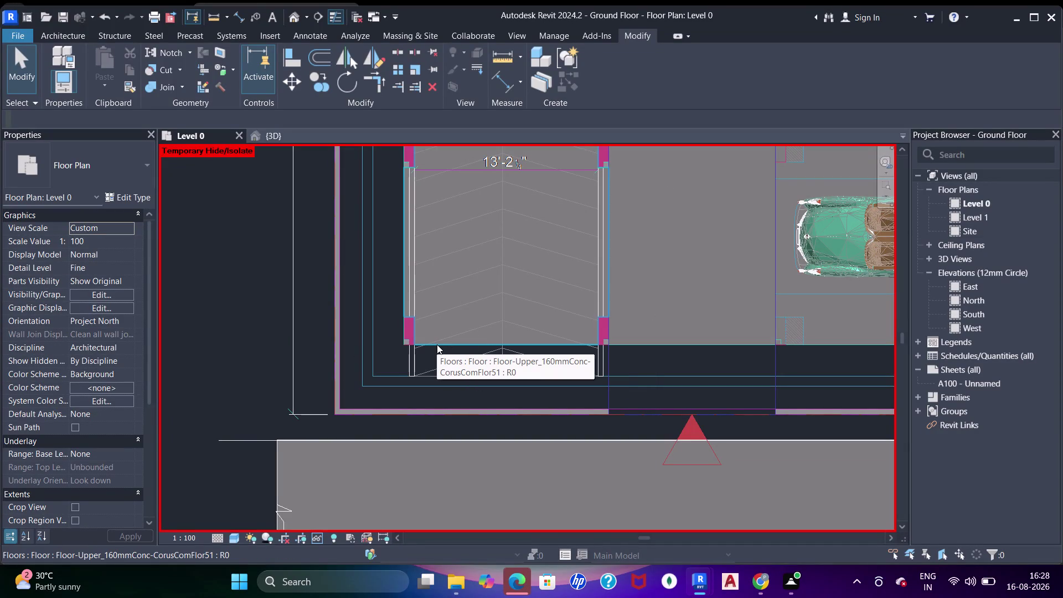
Pan the plan over the parking bays and the building's west side.
scroll(down, 3)
middle_drag(443, 309, 407, 422)
middle_drag(386, 270, 383, 279)
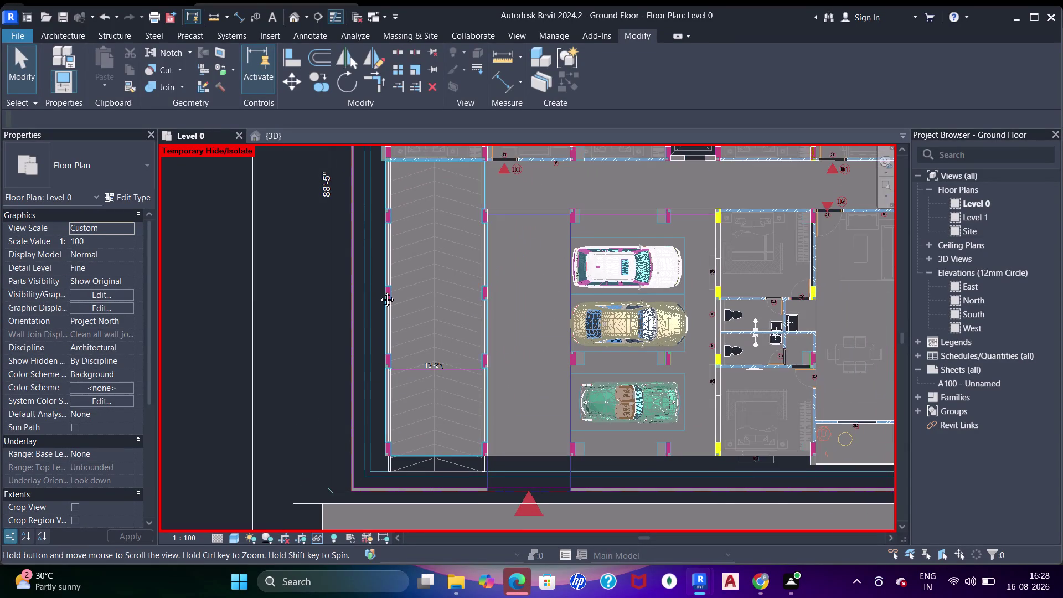
middle_drag(383, 279, 359, 398)
scroll(down, 3)
middle_drag(360, 289, 365, 306)
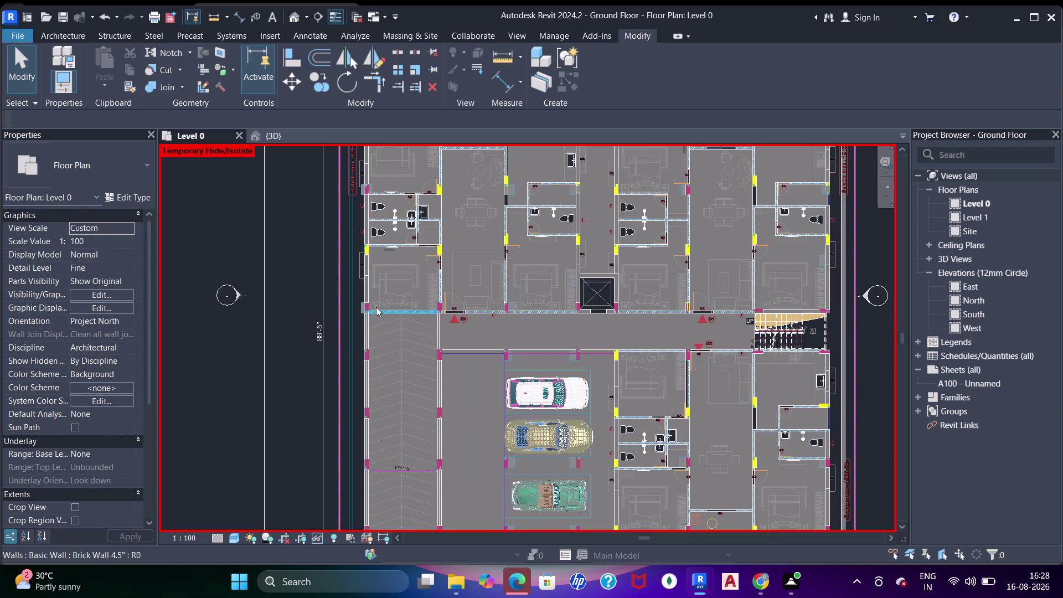
scroll(down, 3)
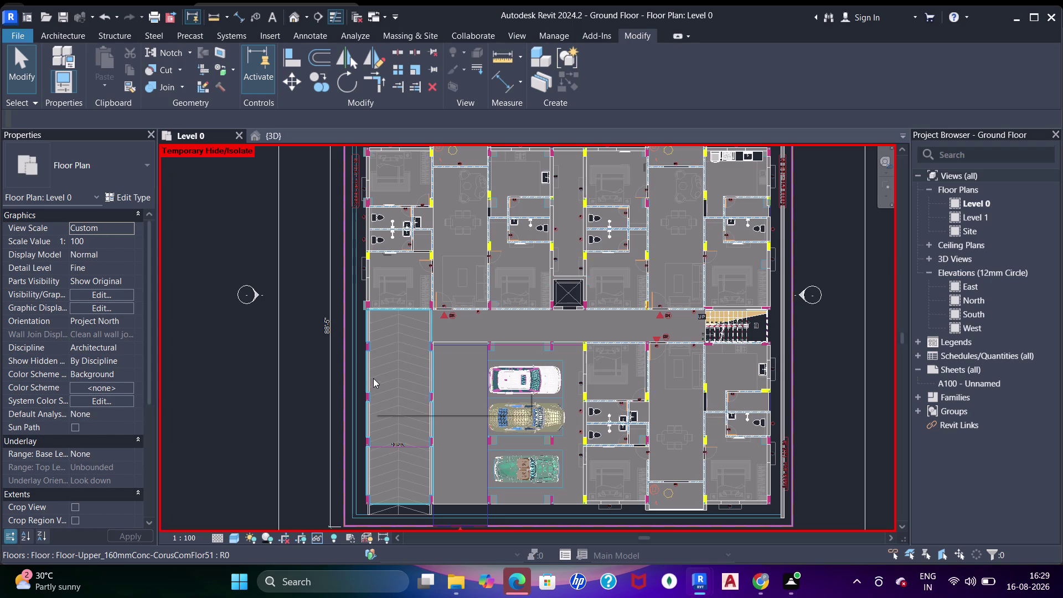
scroll(up, 3)
scroll(up, 3)
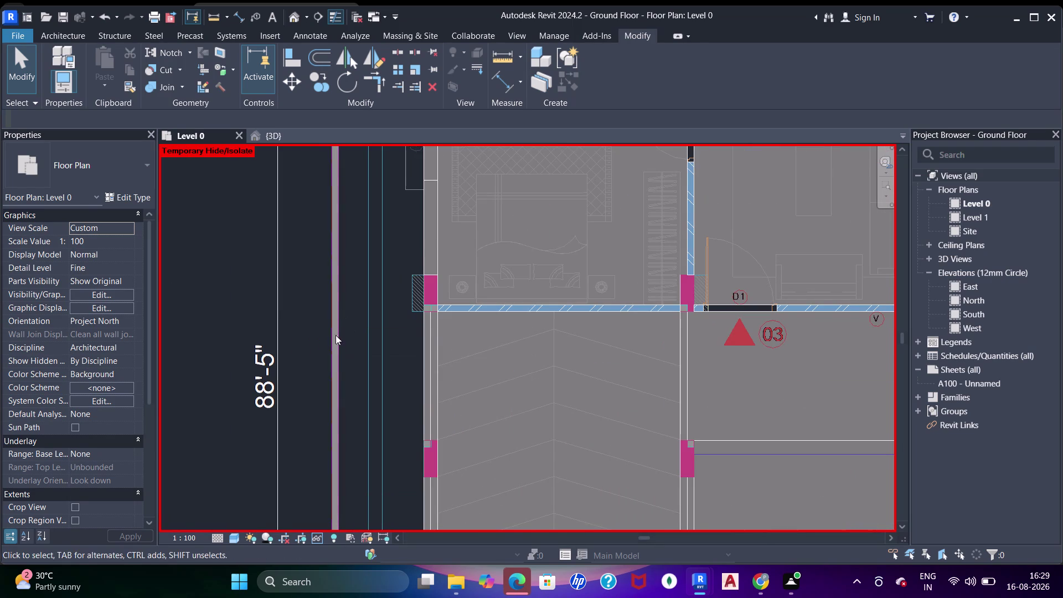
scroll(up, 3)
Measure the boundary wall's thickness with a temporary DI dimension, then cancel it.
text(di)
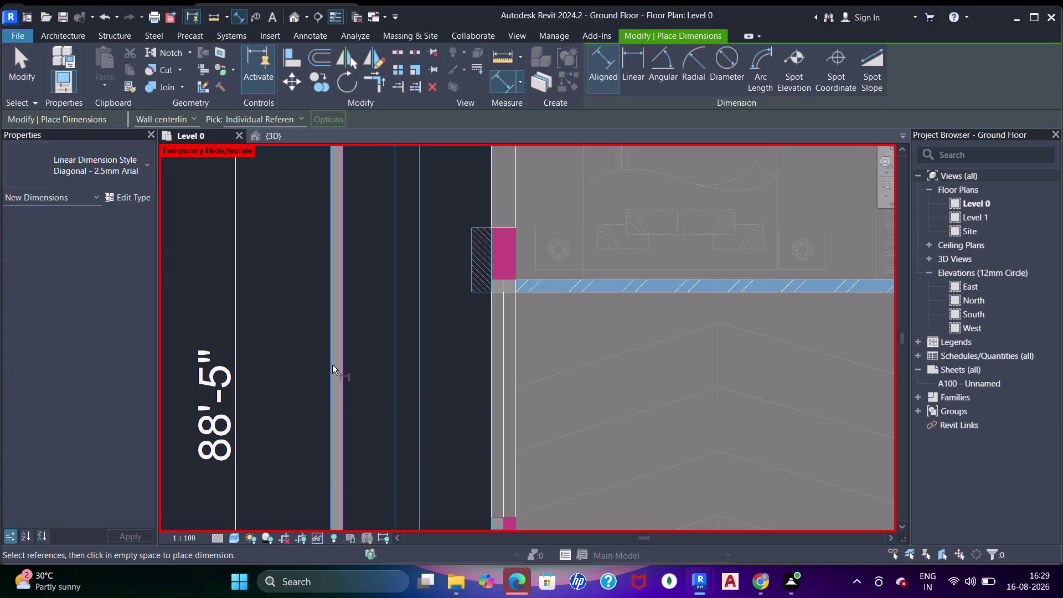
click(332, 365)
click(343, 370)
scroll(down, 3)
middle_click(345, 343)
key(Escape)
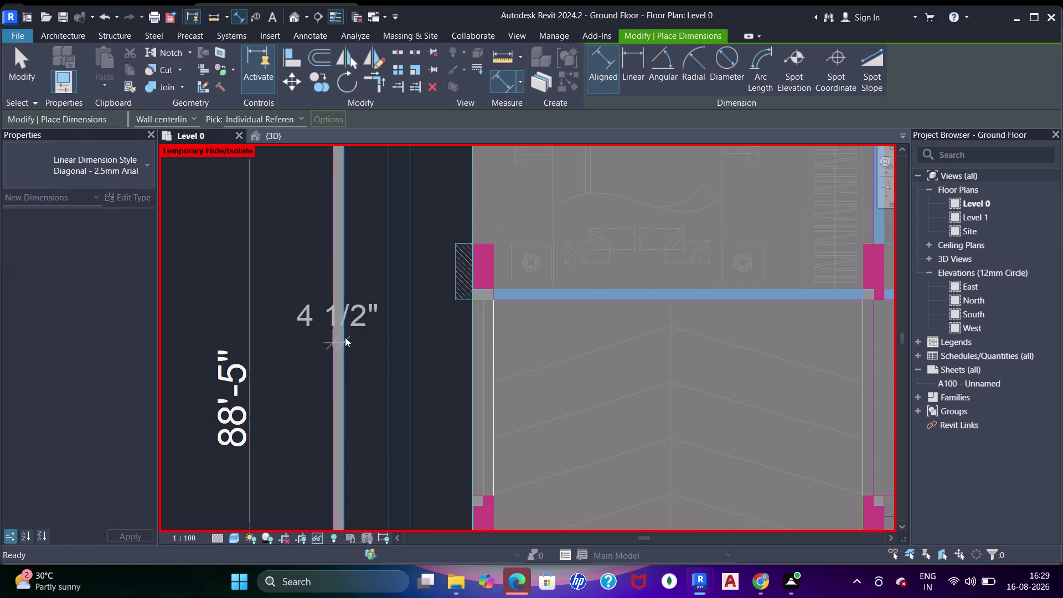
key(Escape)
Pan along the west boundary wall to the top-left apartment.
scroll(down, 3)
scroll(down, 3)
middle_drag(381, 267, 363, 347)
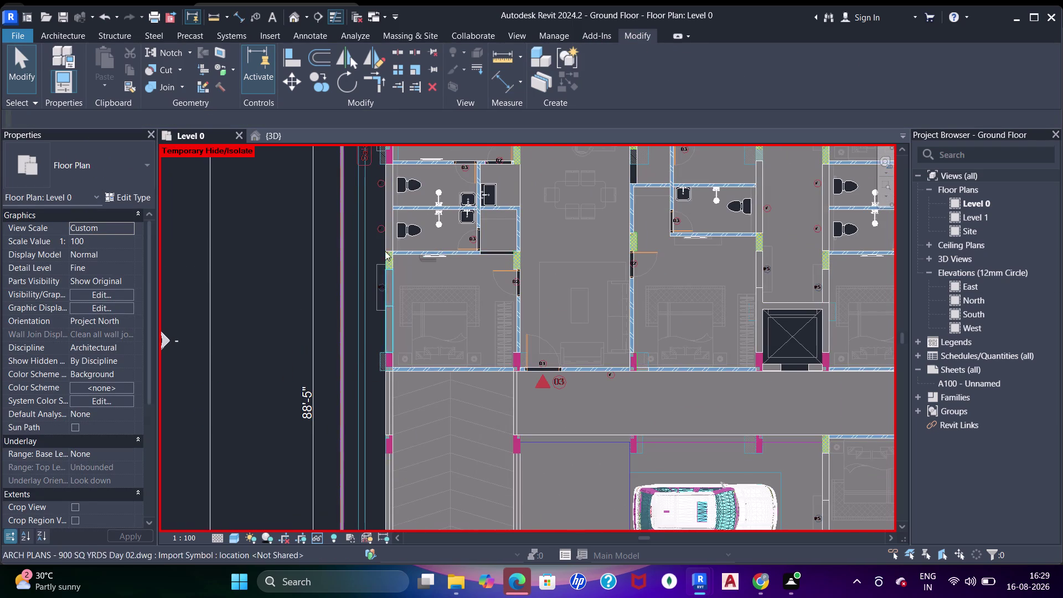
middle_drag(377, 237, 383, 362)
scroll(up, 3)
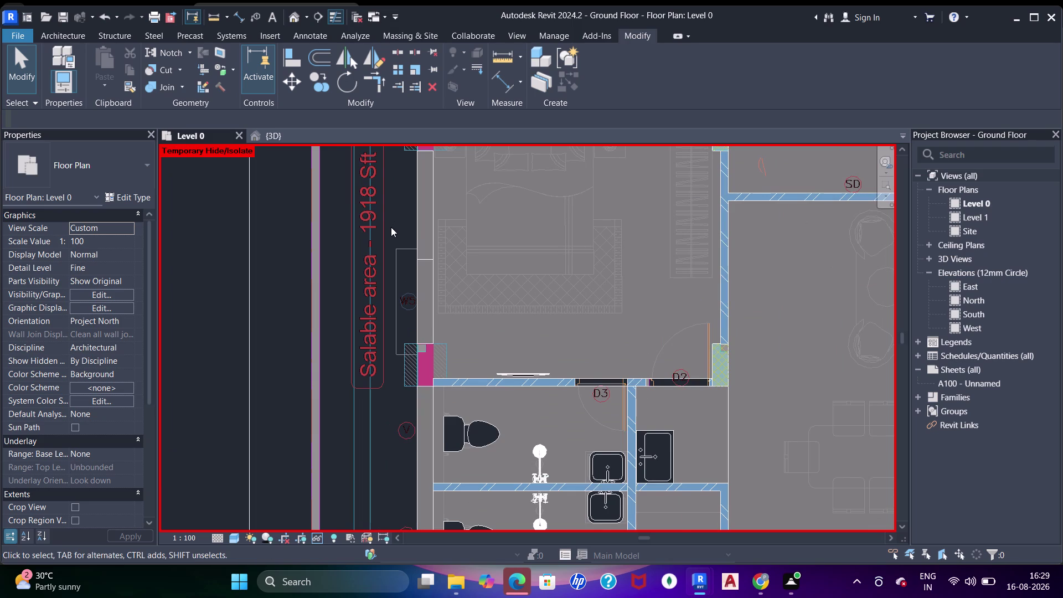
scroll(down, 3)
middle_drag(390, 228, 391, 270)
scroll(down, 3)
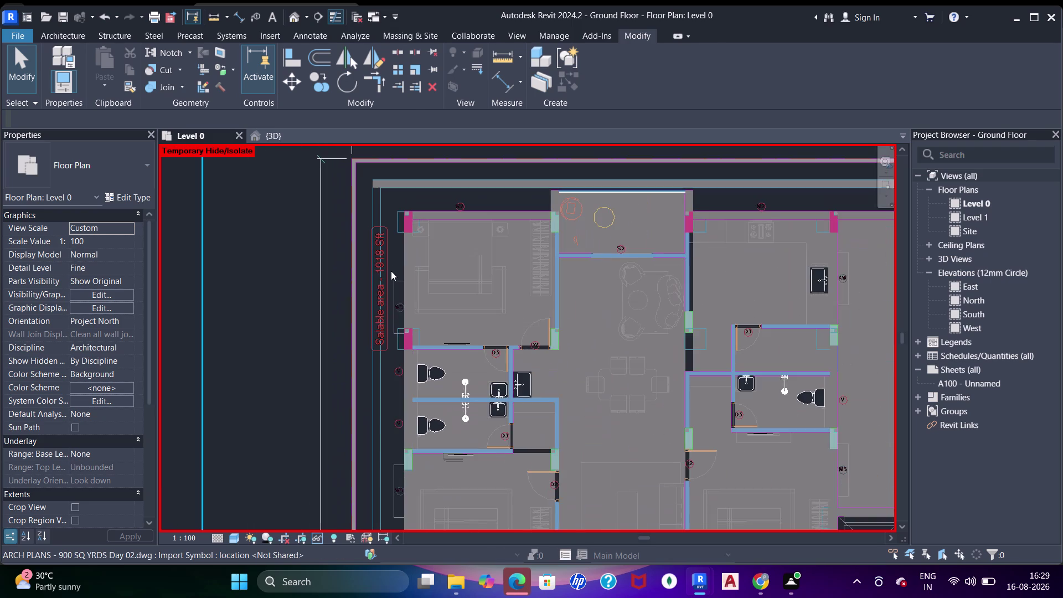
middle_drag(391, 258, 391, 264)
scroll(up, 3)
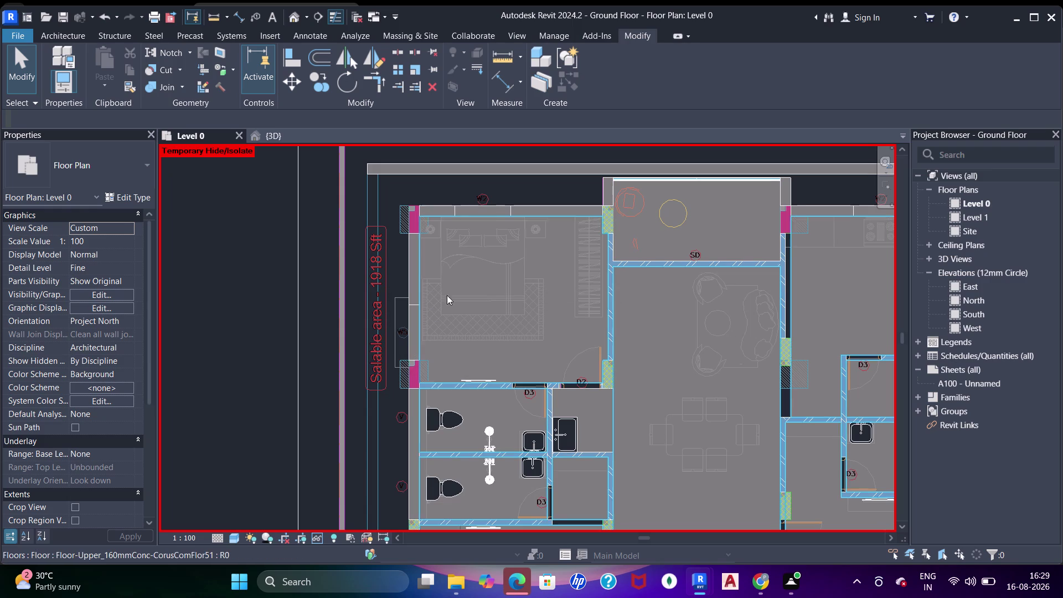
scroll(down, 3)
Pan east across the apartments to the staircase and north-east kitchen corner.
middle_drag(359, 270, 350, 341)
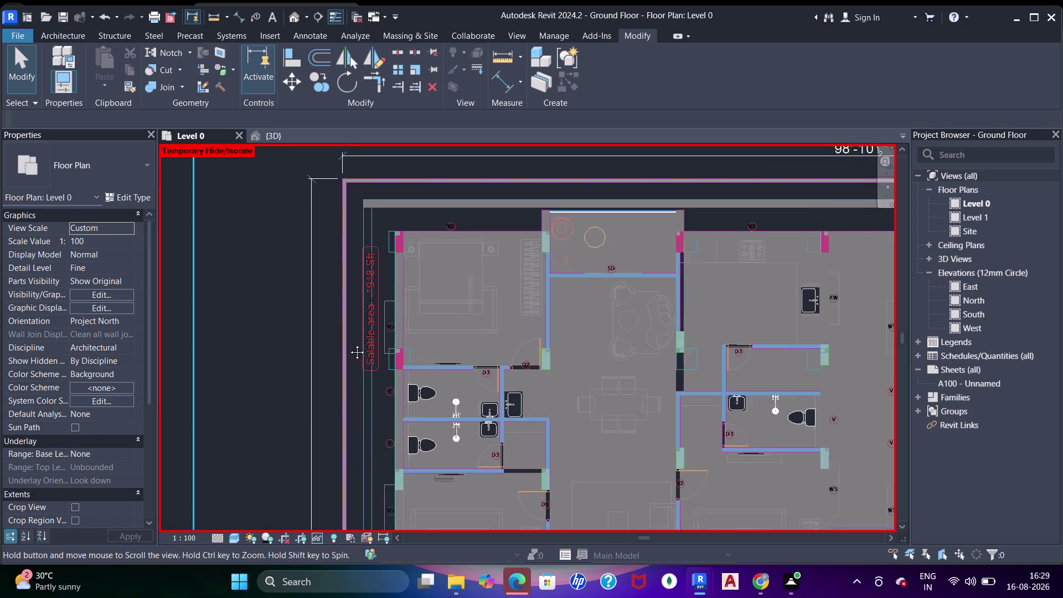
middle_drag(350, 341, 349, 344)
scroll(up, 3)
scroll(down, 3)
middle_drag(449, 331, 417, 230)
middle_drag(472, 376, 449, 232)
middle_drag(531, 369, 492, 218)
middle_drag(681, 327, 380, 346)
middle_drag(660, 280, 540, 367)
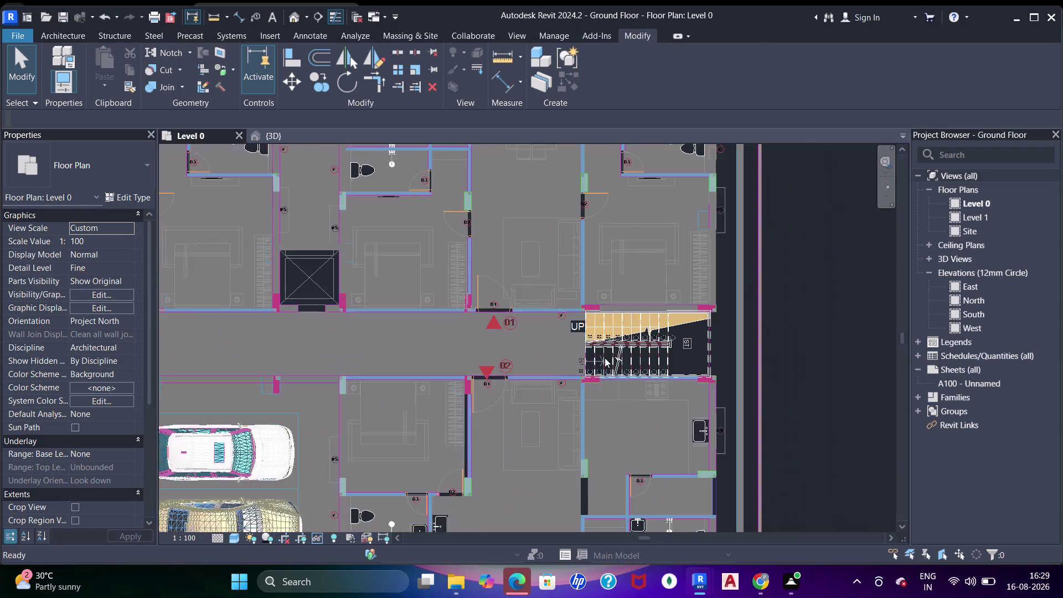
middle_drag(676, 189, 632, 380)
scroll(up, 3)
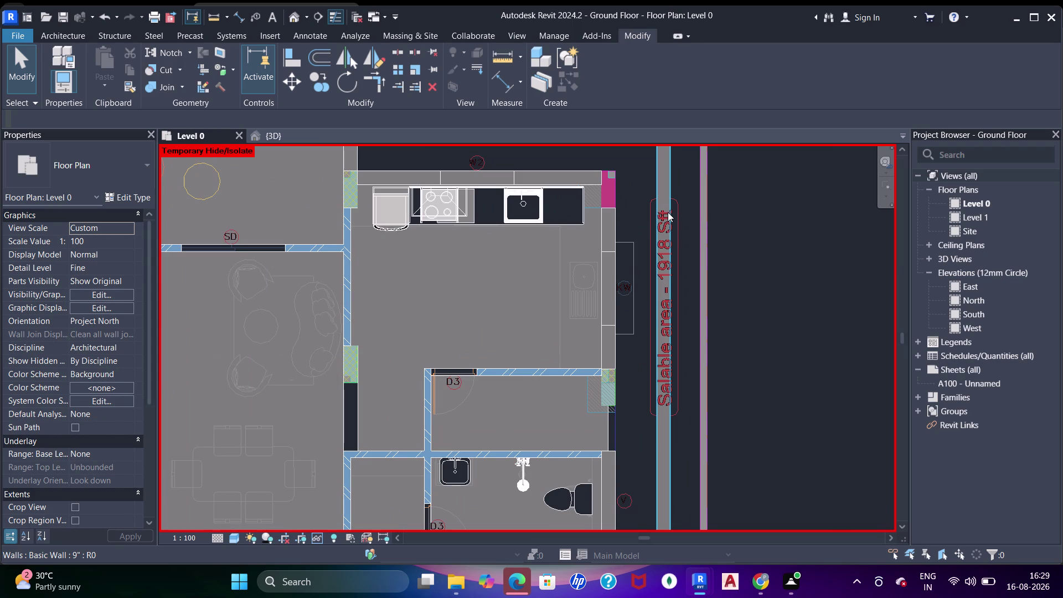
middle_drag(668, 213, 684, 319)
scroll(up, 3)
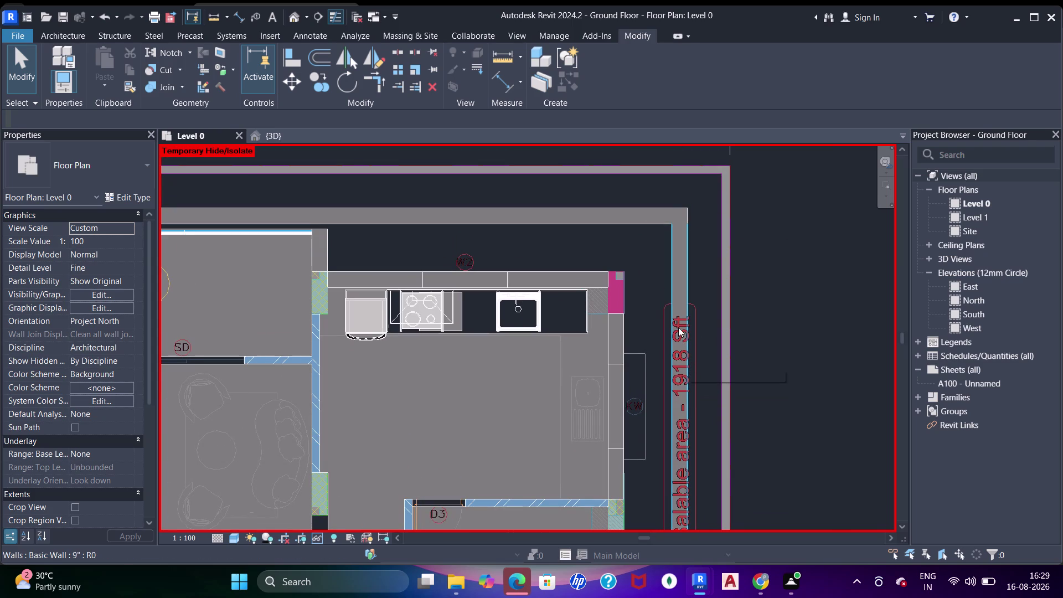
scroll(down, 3)
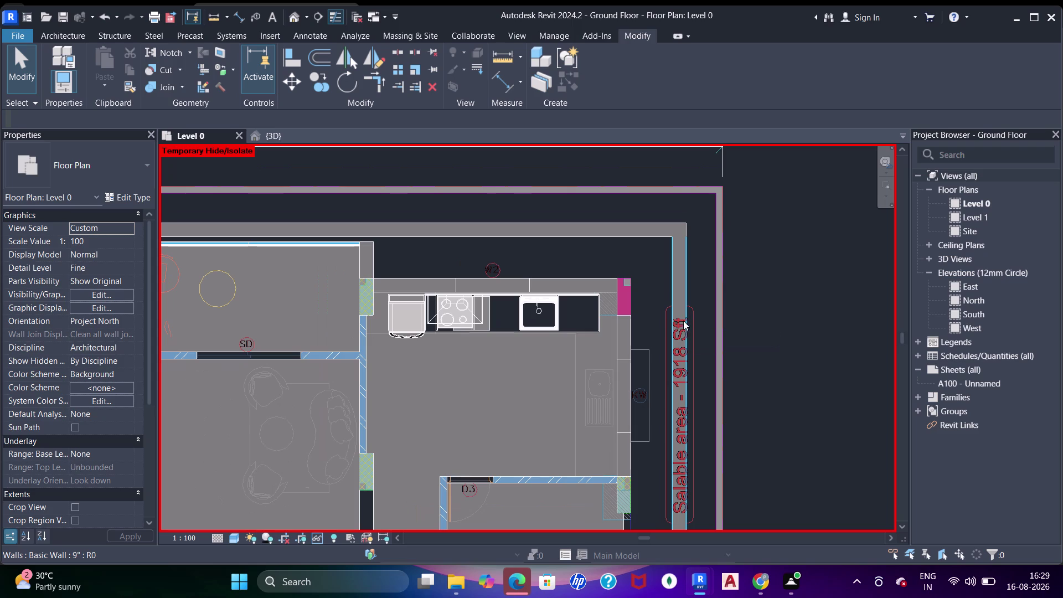
Select and delete elements along the east edge, then view the northern apartments.
click(681, 305)
key(Delete)
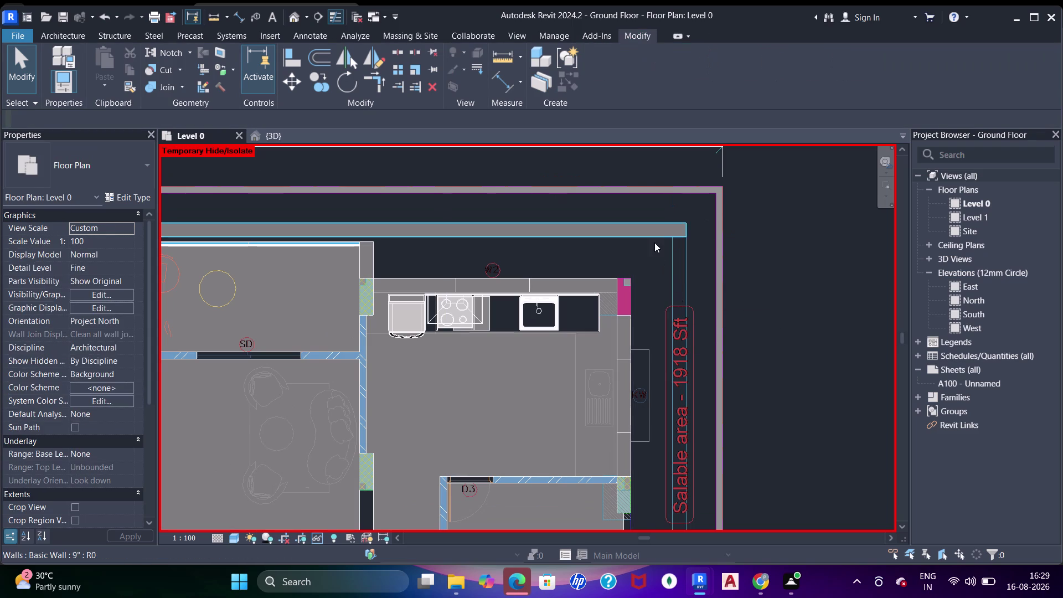
click(655, 242)
key(Delete)
scroll(down, 3)
middle_drag(503, 247, 625, 245)
scroll(down, 3)
middle_drag(491, 215, 648, 227)
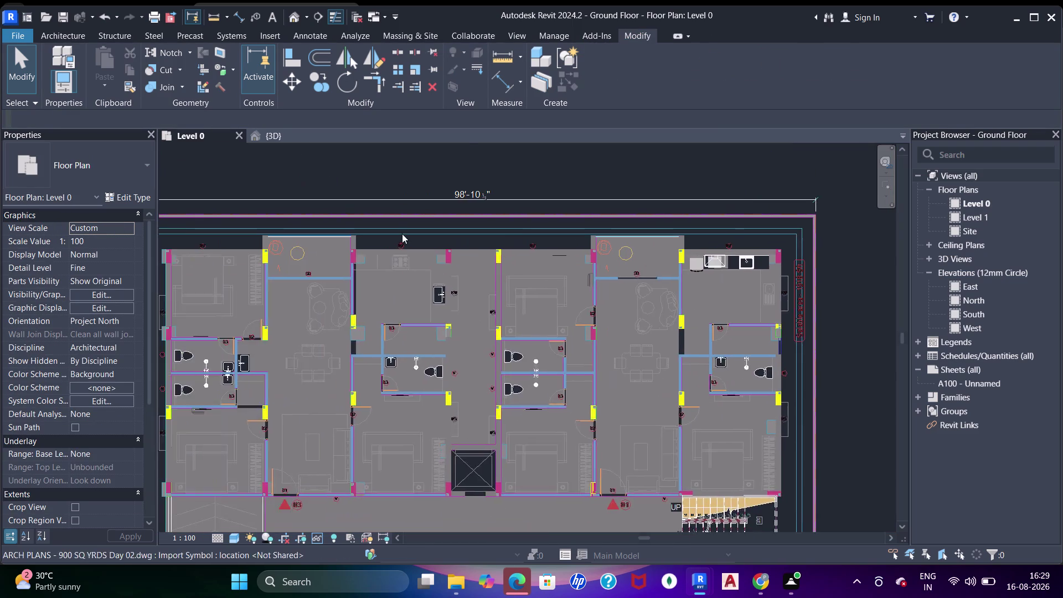
middle_drag(401, 236, 504, 236)
scroll(up, 3)
Start a new floor and set its type to the 4" floor.
click(56, 35)
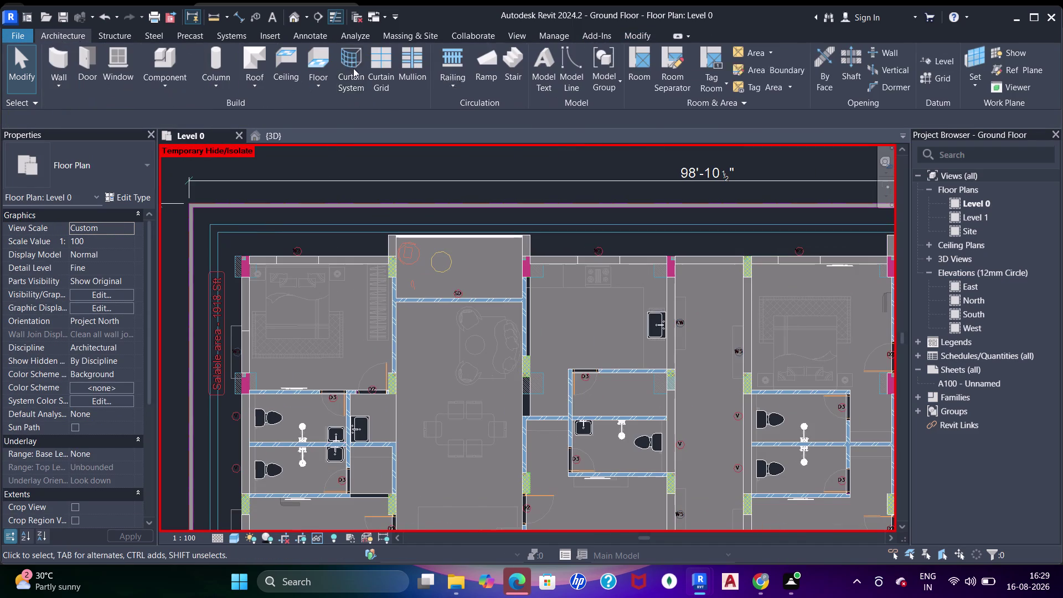
click(316, 61)
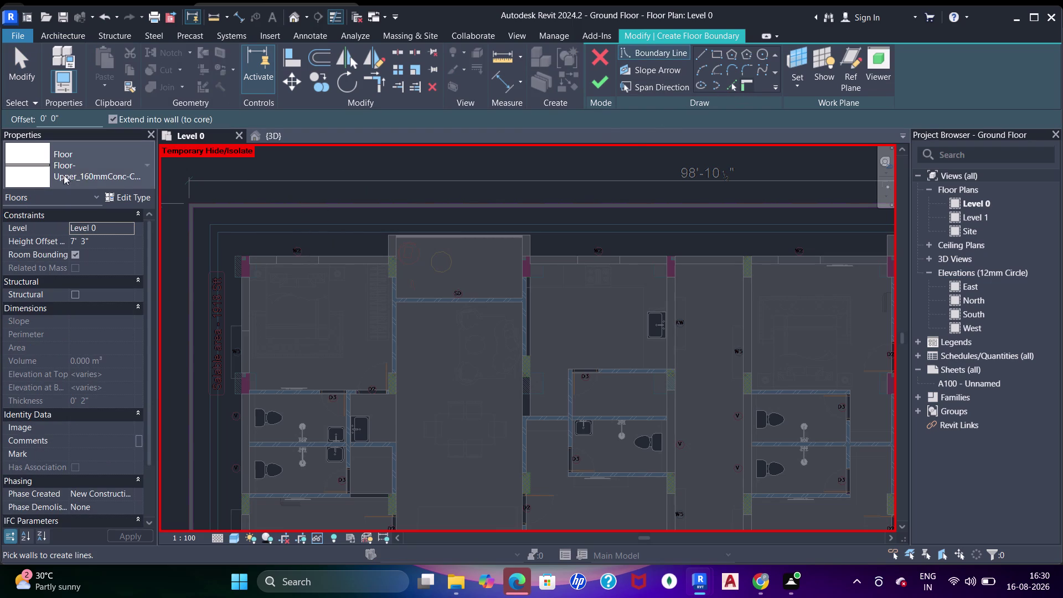
click(77, 170)
scroll(up, 3)
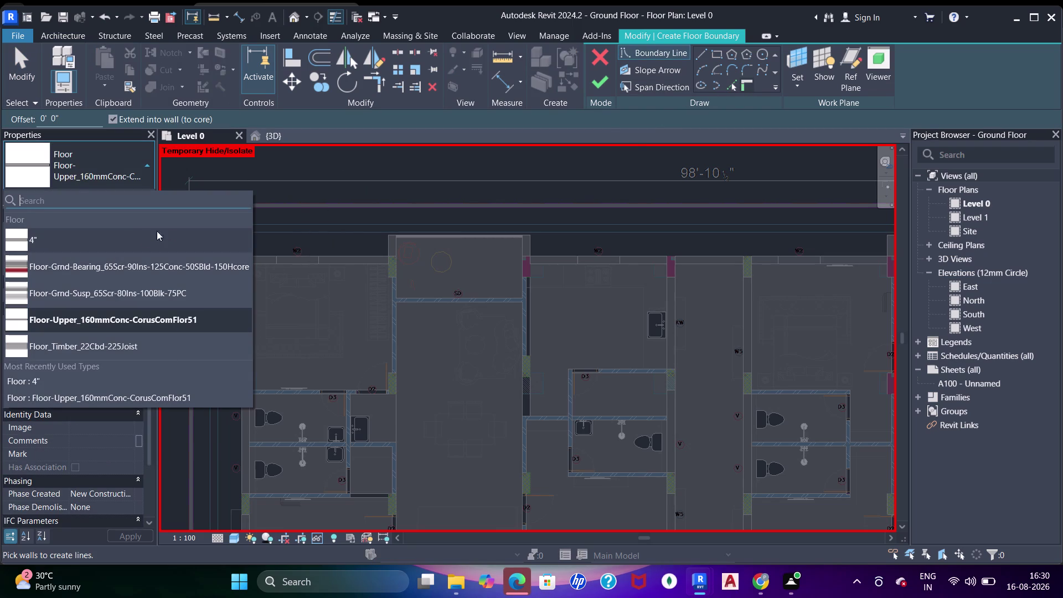
click(127, 237)
click(727, 87)
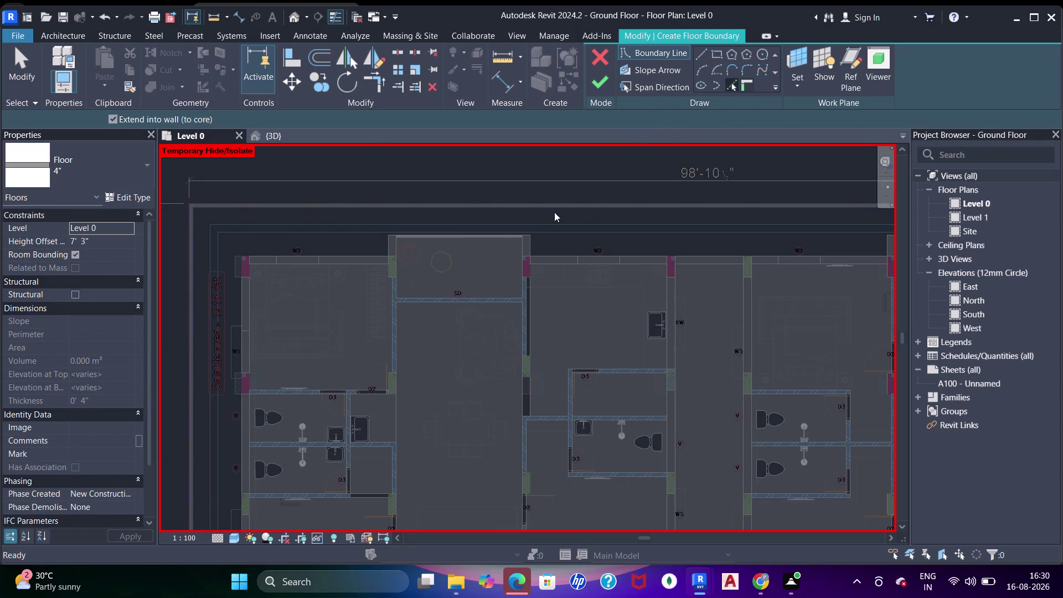
Pick the west, north and east site perimeter lines as the slab boundary.
scroll(up, 3)
middle_drag(208, 262, 245, 307)
click(237, 283)
click(252, 287)
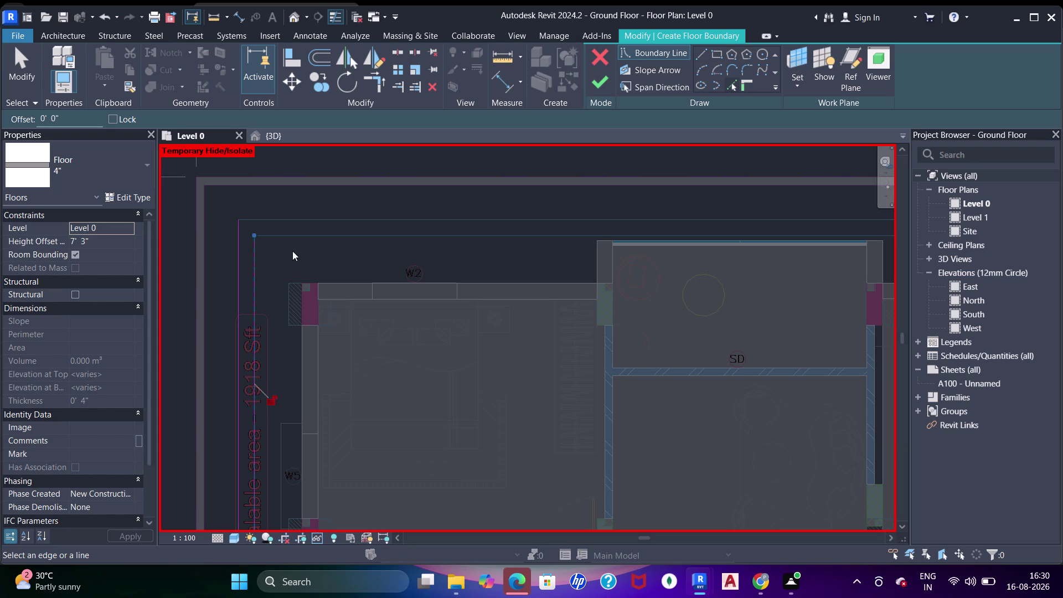
click(293, 241)
click(295, 219)
scroll(down, 3)
middle_drag(586, 280, 356, 296)
middle_drag(542, 302, 333, 293)
middle_drag(606, 310, 371, 248)
middle_drag(673, 285, 593, 284)
click(677, 216)
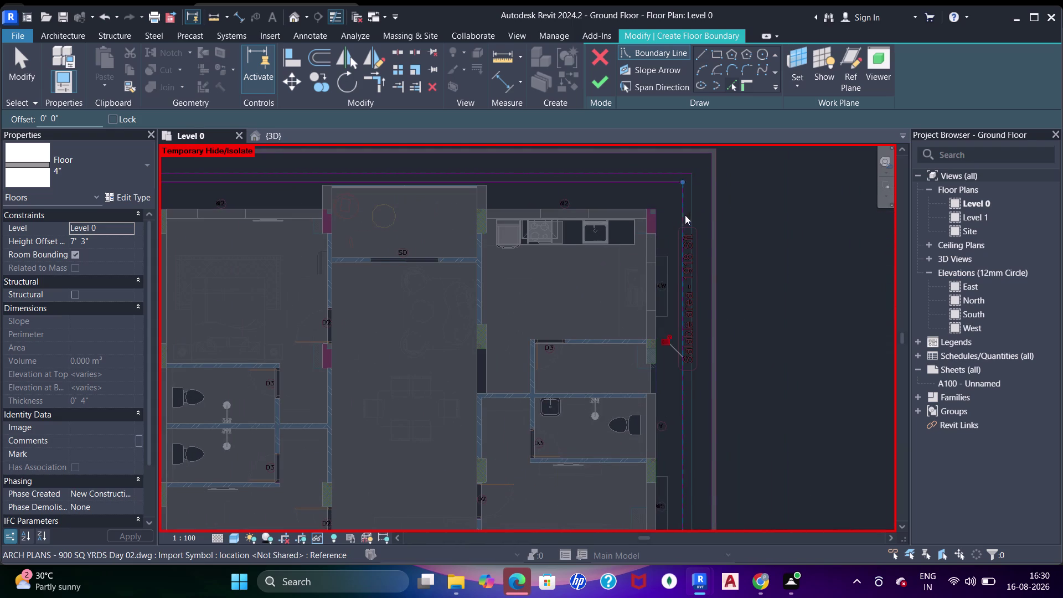
click(694, 212)
Pick the south perimeter line and finish the 4" floor sketch.
scroll(down, 3)
middle_drag(565, 423, 615, 270)
middle_drag(631, 331, 658, 236)
middle_drag(661, 342, 665, 265)
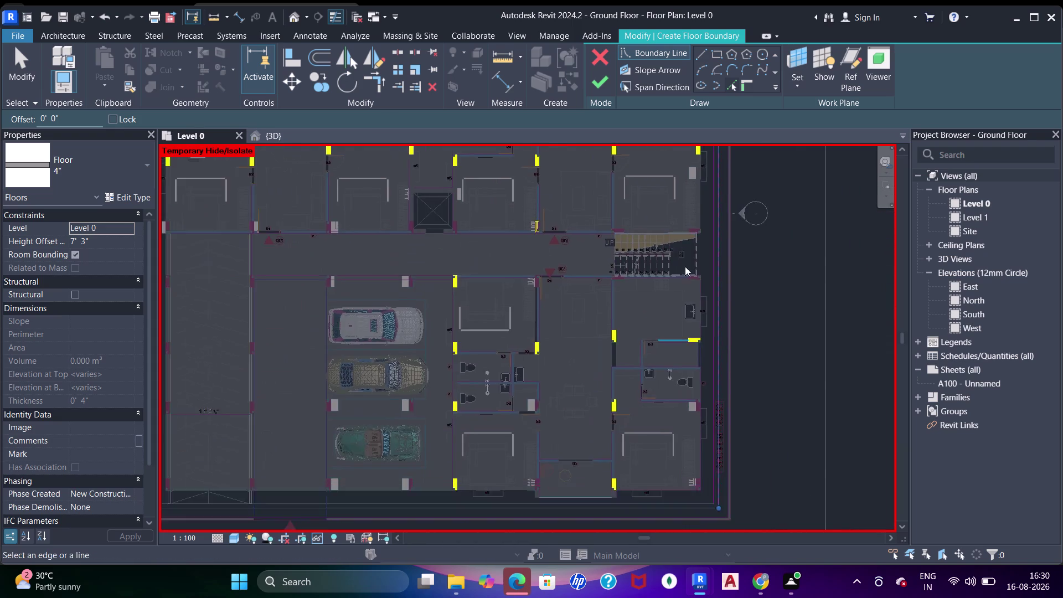
middle_drag(689, 310, 689, 275)
scroll(up, 3)
click(698, 429)
click(693, 441)
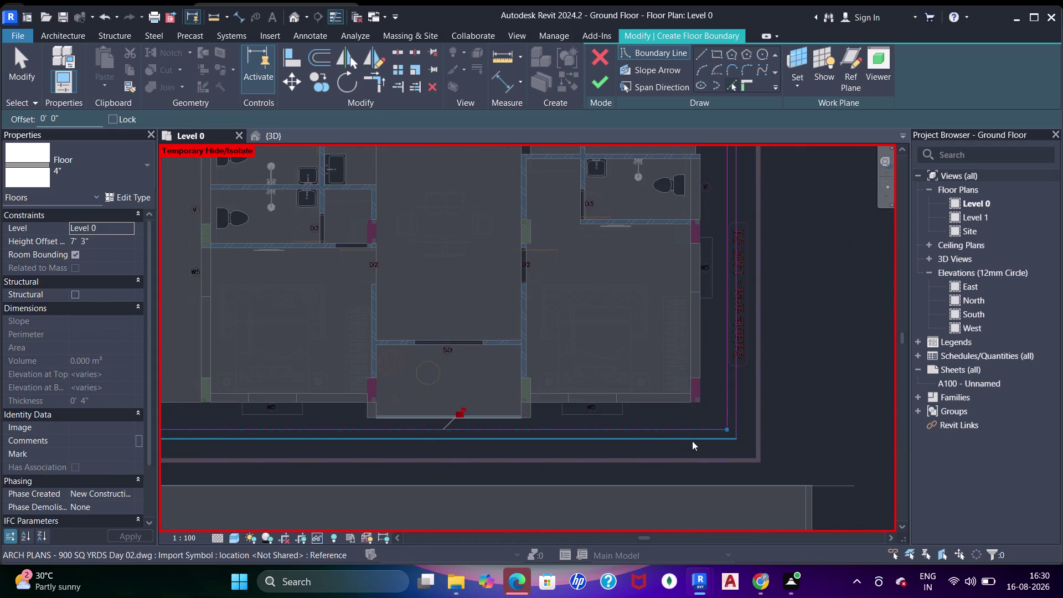
scroll(down, 3)
middle_drag(405, 367, 605, 363)
middle_drag(307, 387, 473, 401)
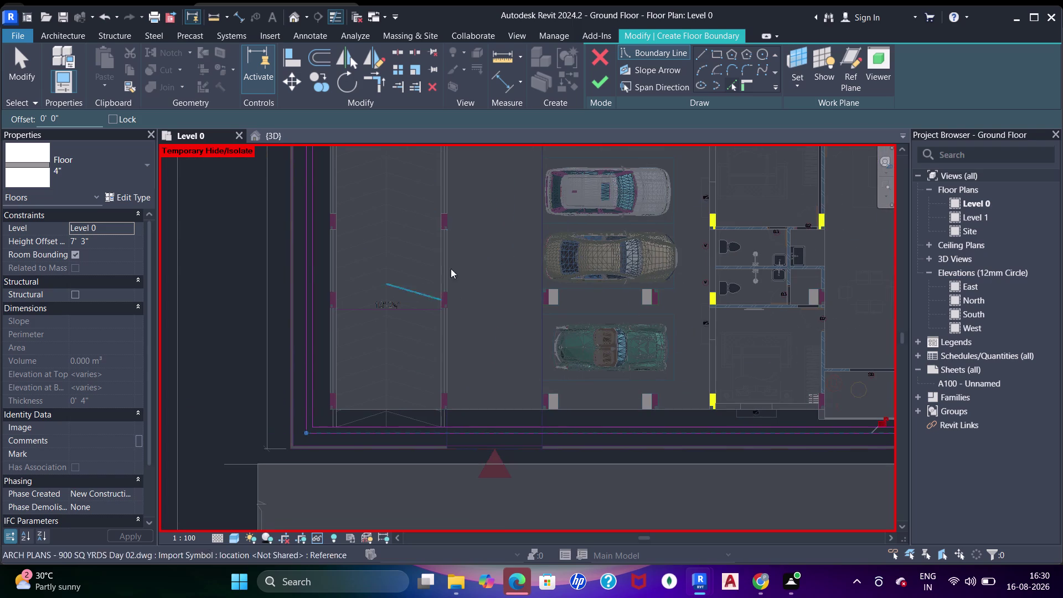
click(596, 82)
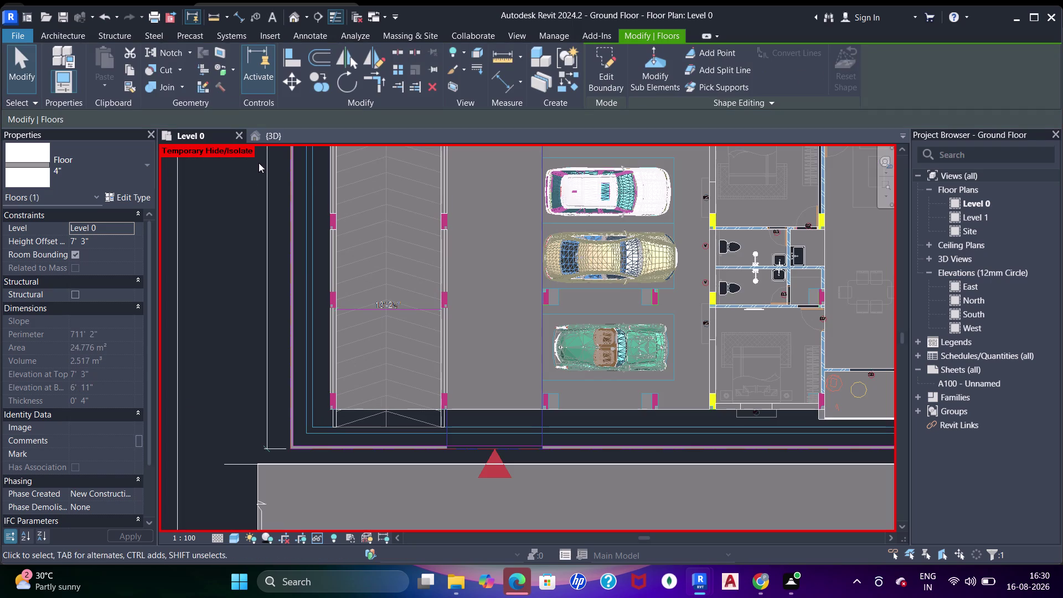
Select the floor slab in 3D and orbit to look along the building front.
click(270, 133)
scroll(down, 3)
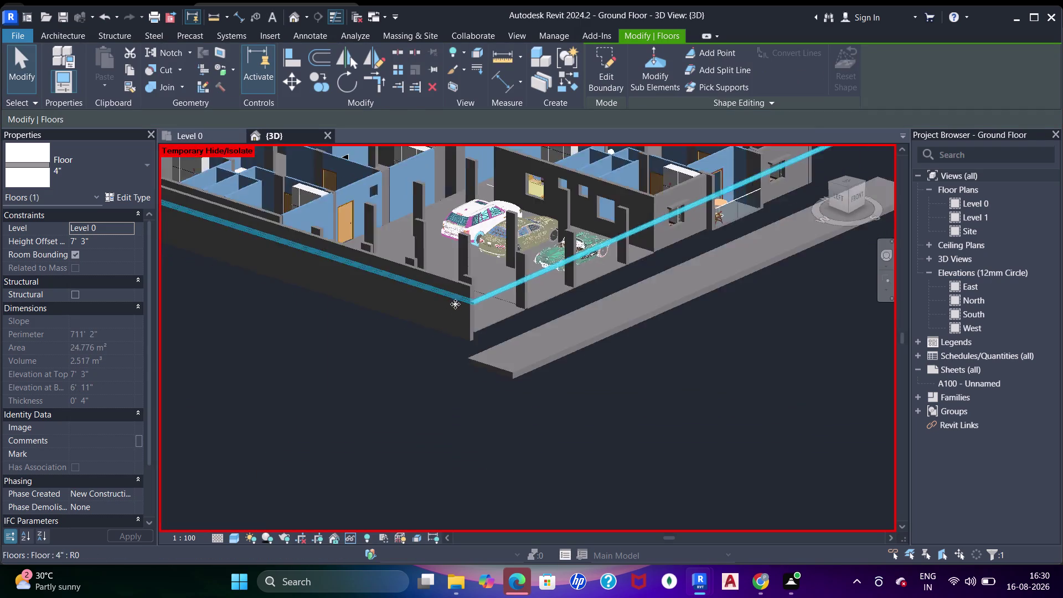
scroll(down, 3)
click(439, 319)
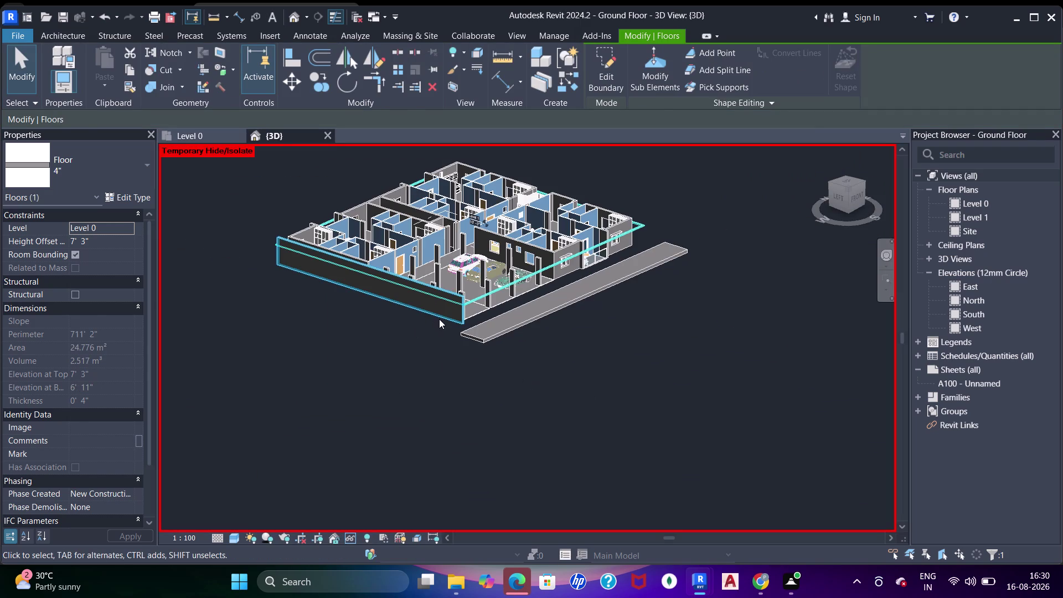
key(Delete)
middle_drag(450, 351, 446, 286)
scroll(up, 3)
middle_drag(409, 278, 477, 303)
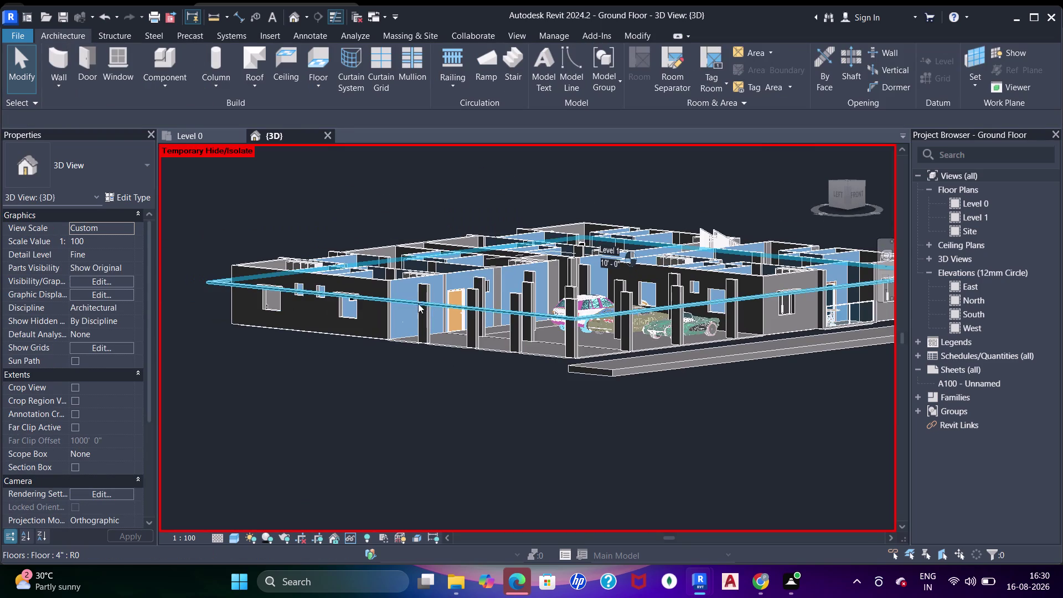
middle_drag(416, 306, 419, 323)
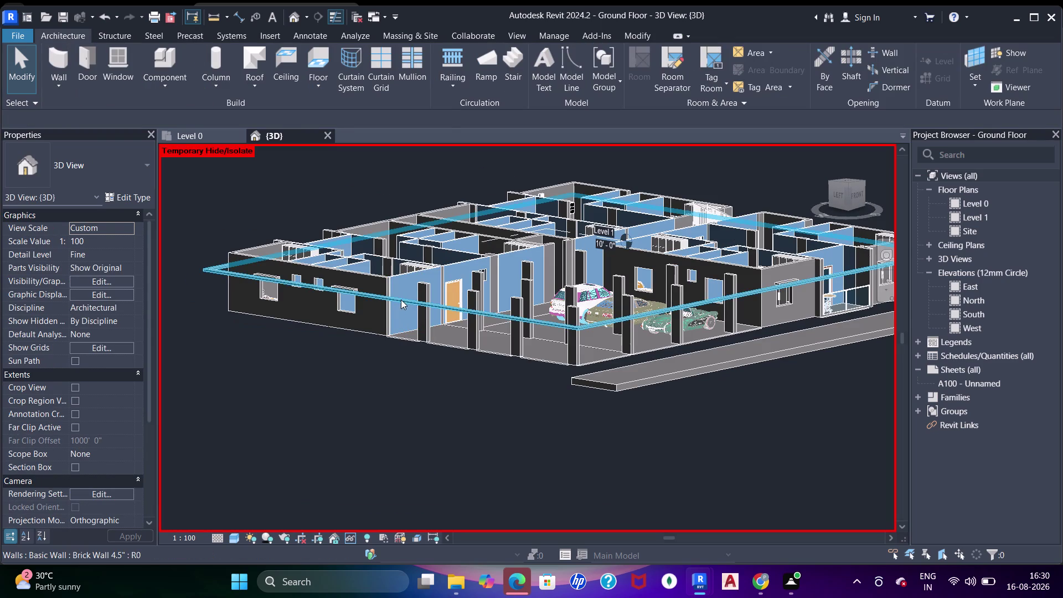
Reselect the slab, enter 0, then orbit to frame the whole ground floor from above.
click(401, 299)
click(129, 243)
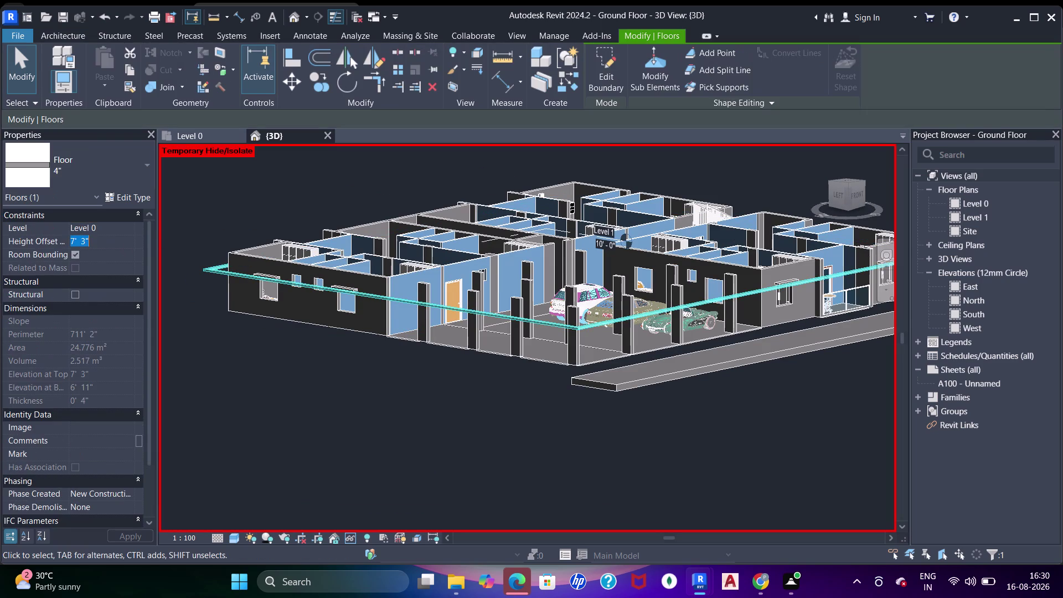
key(0)
key(Return)
key(Escape)
scroll(down, 3)
middle_drag(390, 328, 384, 381)
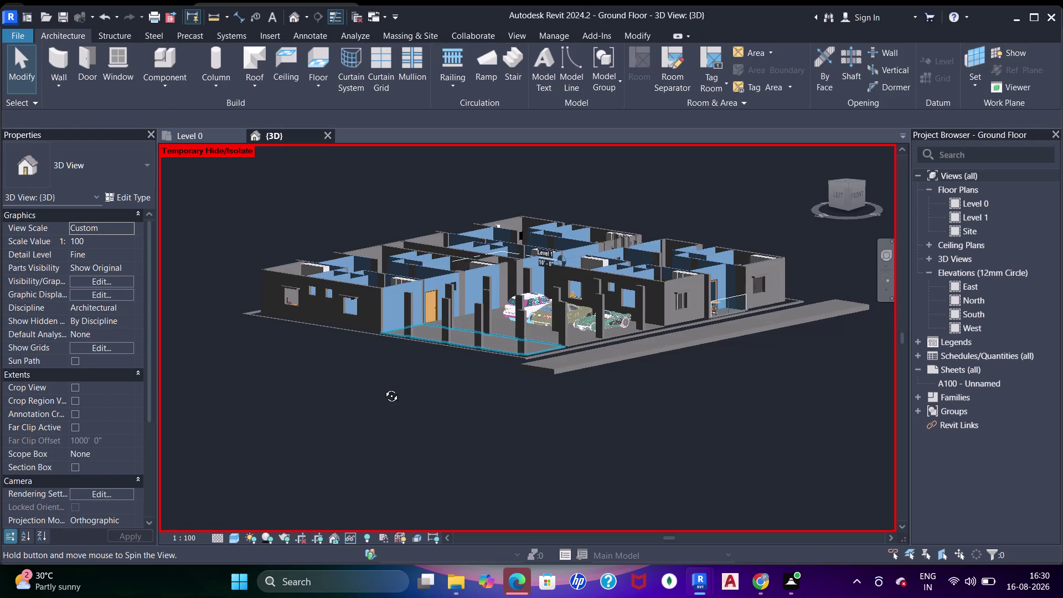
middle_drag(384, 381, 375, 428)
scroll(up, 3)
middle_drag(481, 361, 426, 418)
scroll(down, 3)
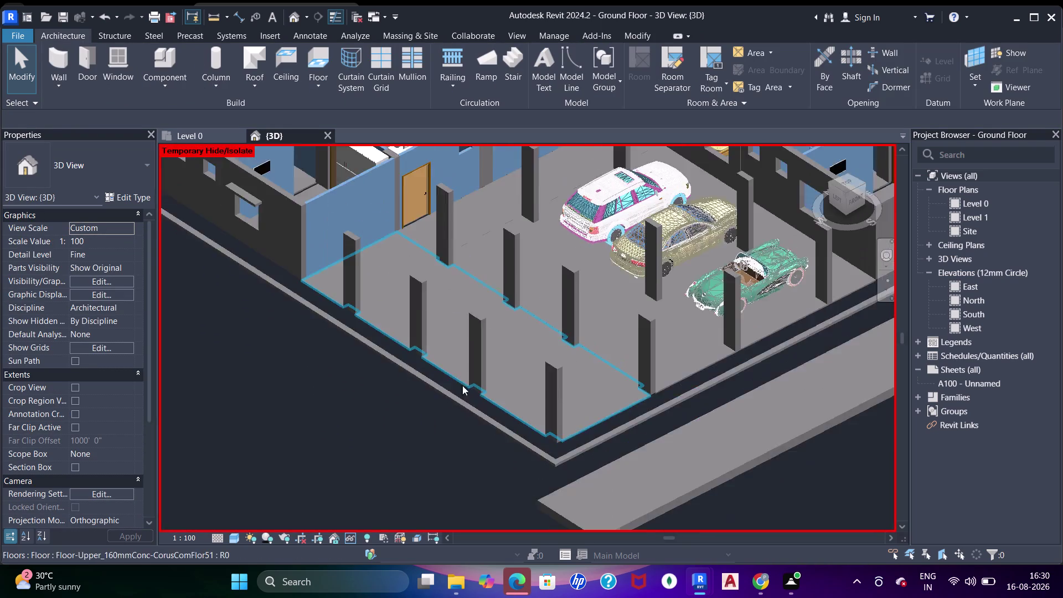
scroll(down, 3)
middle_drag(480, 398, 378, 410)
middle_drag(378, 396, 412, 394)
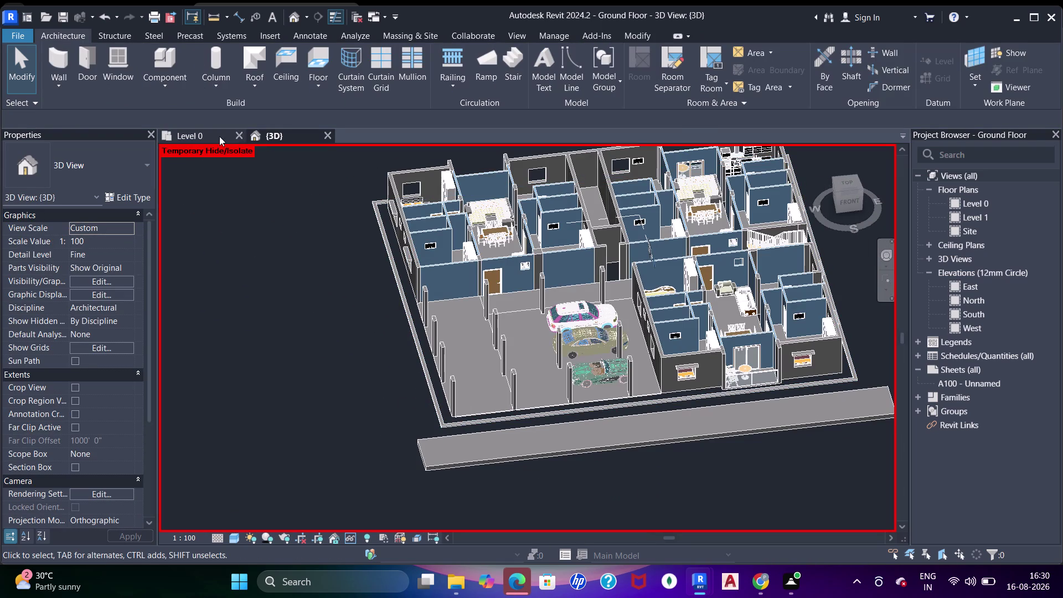
Open the Level 0 plan, center the left exterior wall, and begin a DI dimension there.
click(219, 136)
scroll(down, 3)
middle_drag(467, 269, 466, 482)
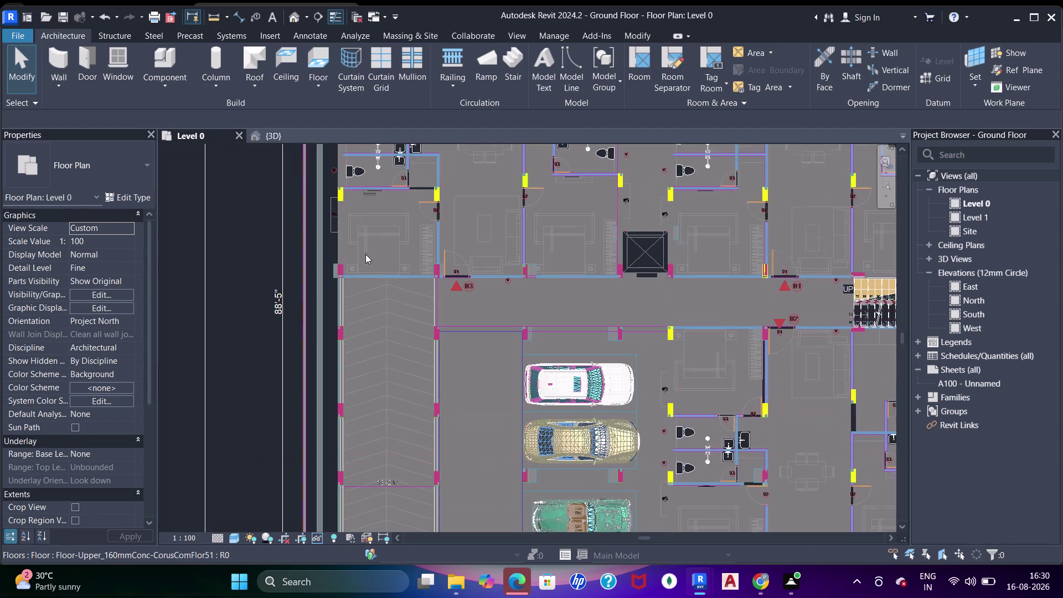
middle_drag(366, 255, 413, 468)
scroll(up, 3)
middle_drag(373, 361, 366, 309)
scroll(up, 3)
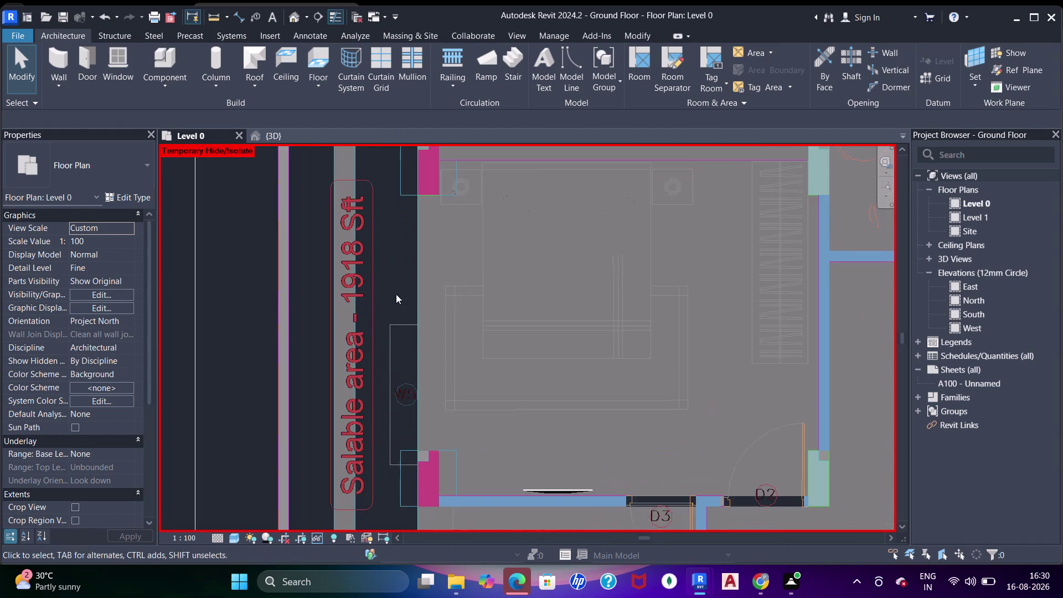
middle_drag(392, 317, 388, 338)
text(di)
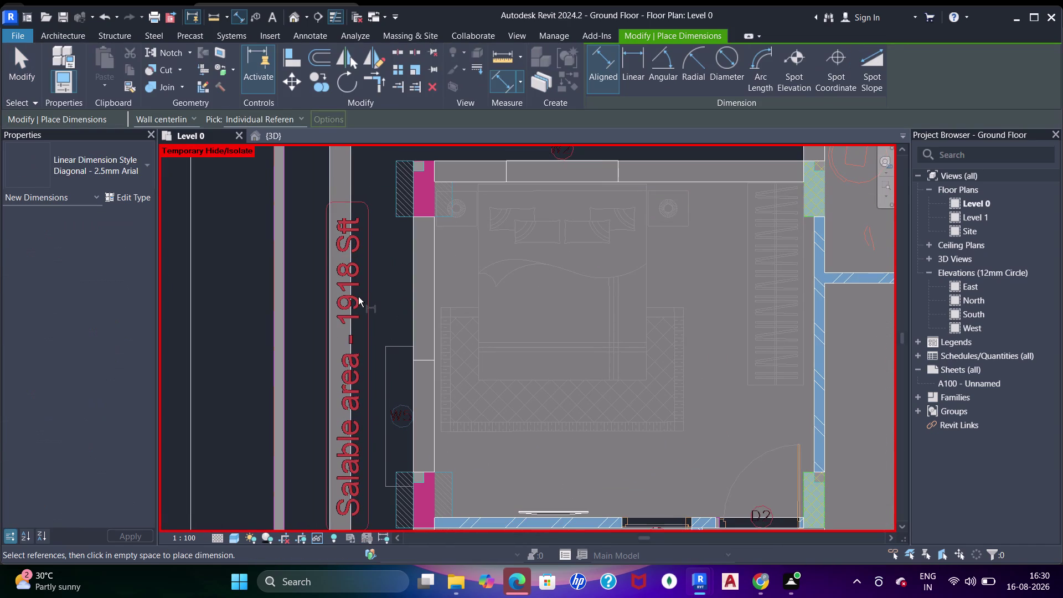
click(352, 289)
Cancel the unfinished dimension and frame the top-left outer boundary lines.
drag(408, 312, 409, 305)
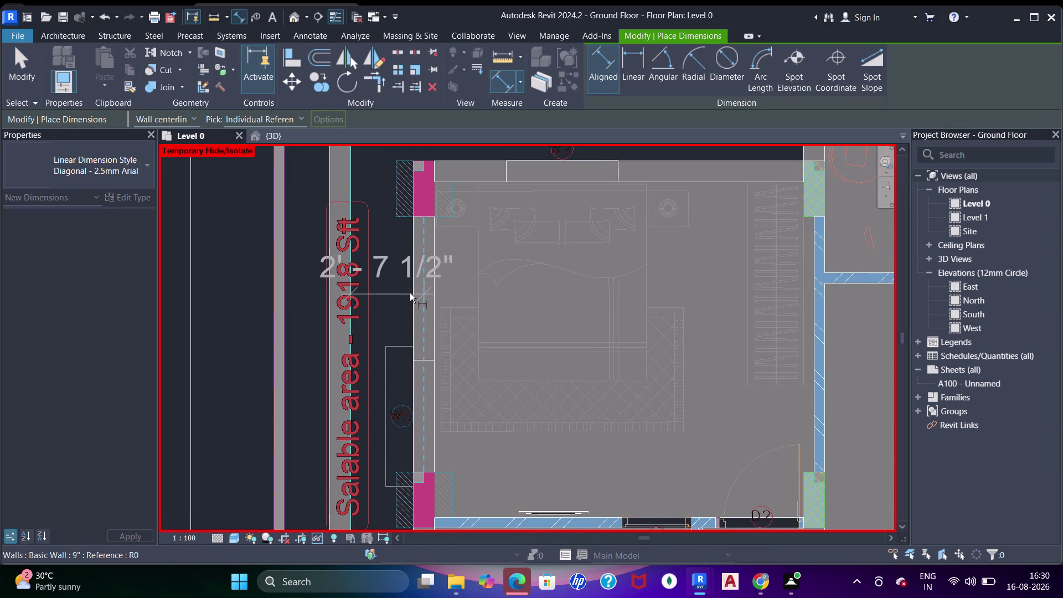
key(Escape)
scroll(down, 3)
middle_click(384, 296)
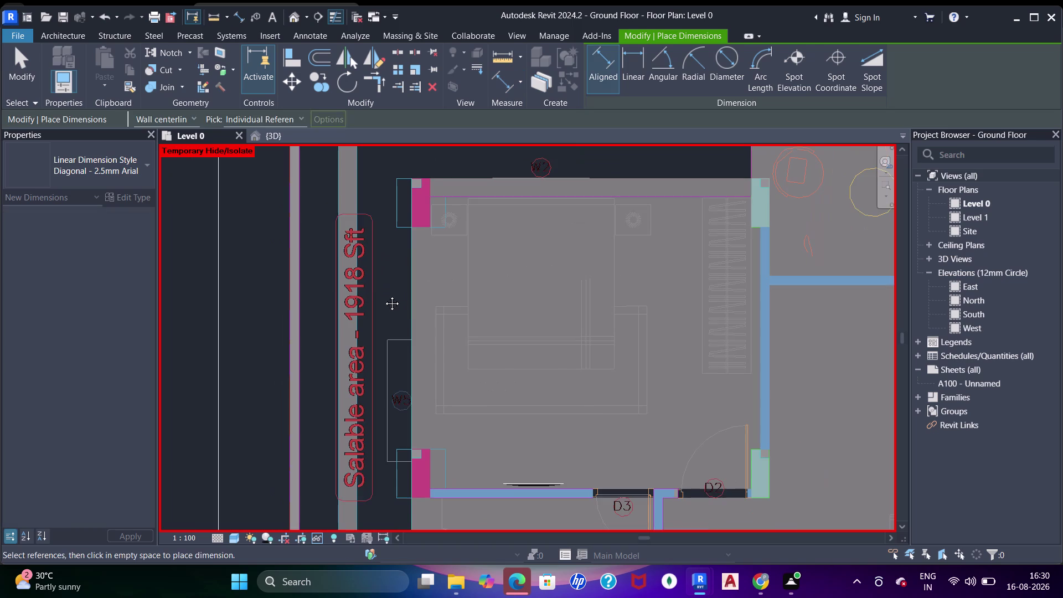
key(Escape)
scroll(down, 3)
middle_drag(385, 296, 386, 380)
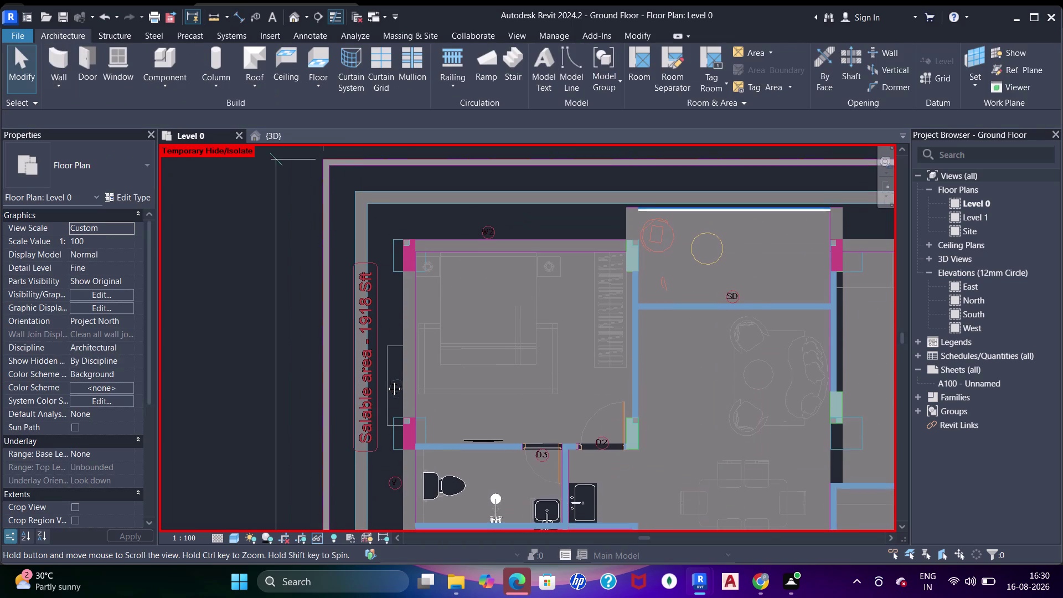
middle_drag(386, 380, 386, 381)
scroll(up, 3)
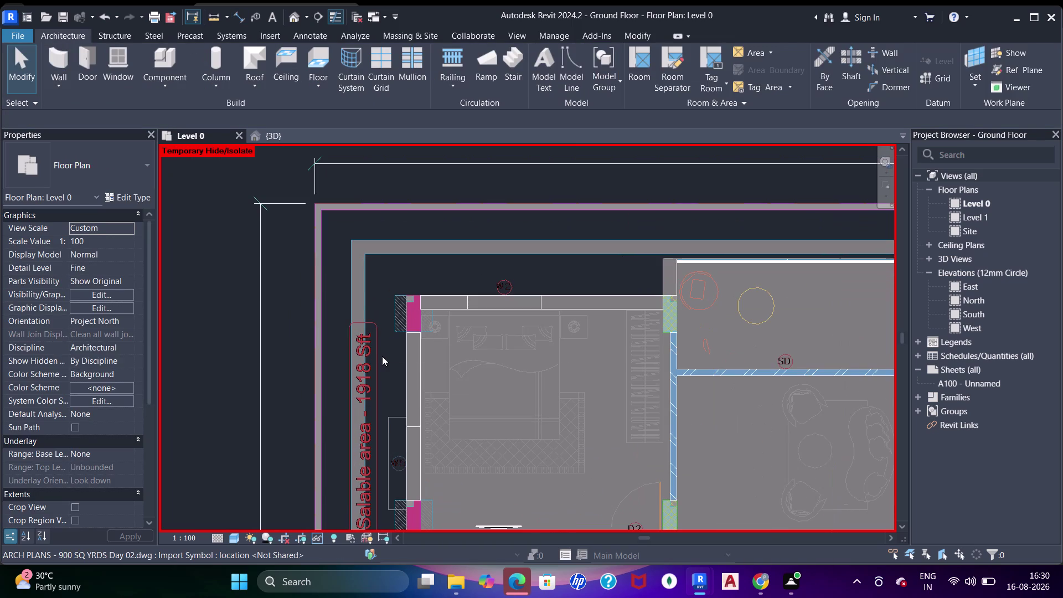
scroll(down, 3)
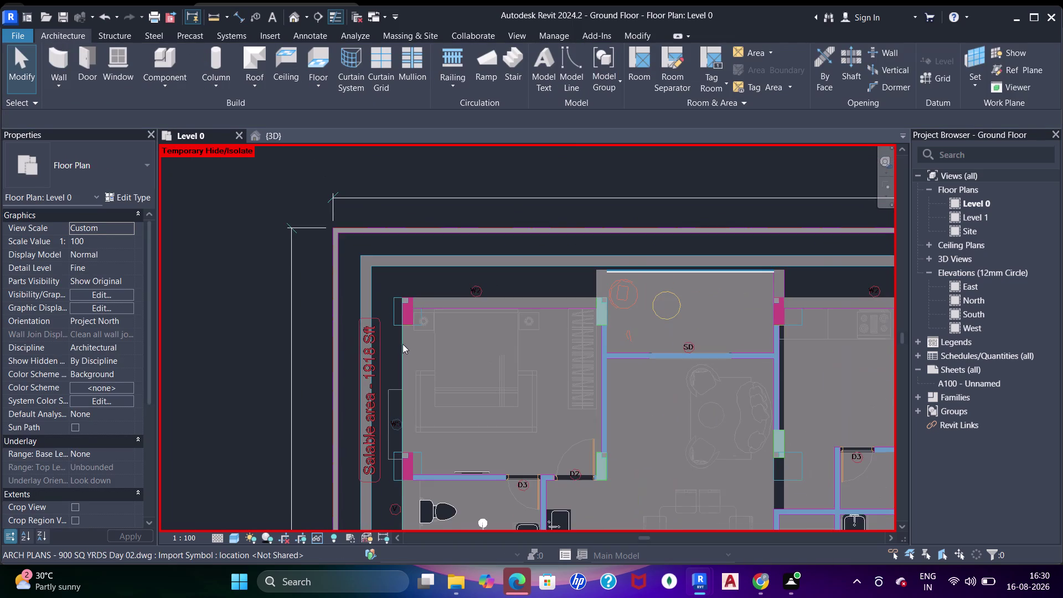
middle_drag(403, 346, 369, 333)
scroll(up, 3)
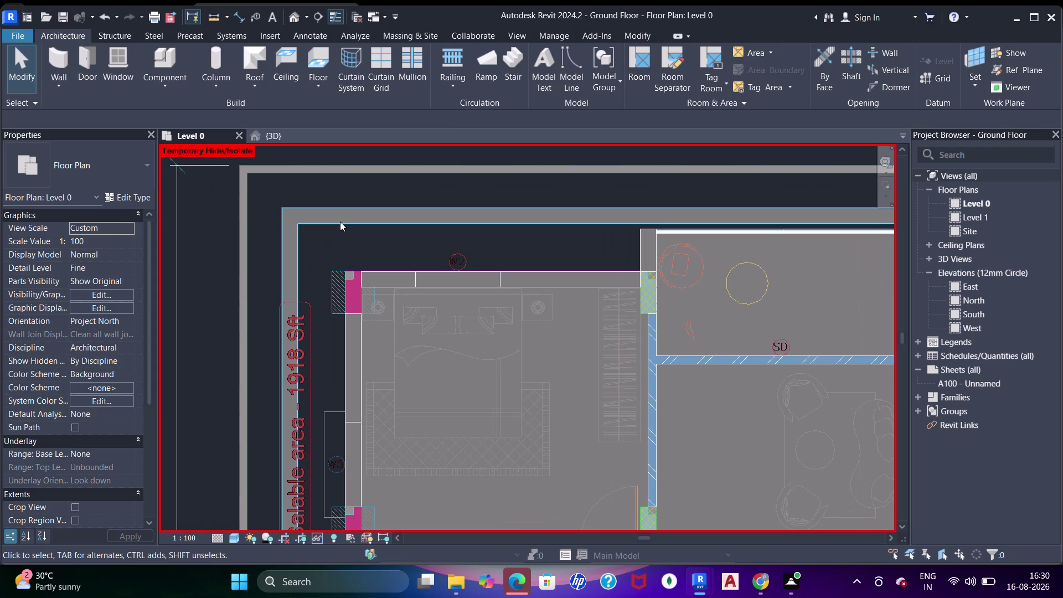
Select the existing floor, cancel its boundary edit, and start a new floor.
triple_click(341, 222)
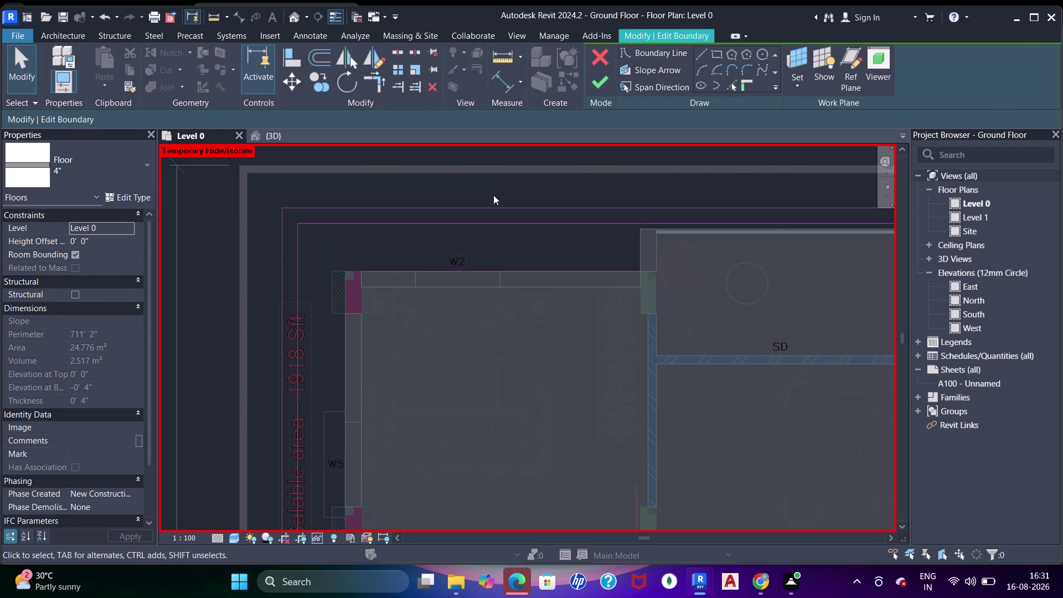
click(600, 59)
scroll(down, 3)
middle_drag(539, 257, 429, 238)
key(Delete)
middle_drag(375, 247, 392, 262)
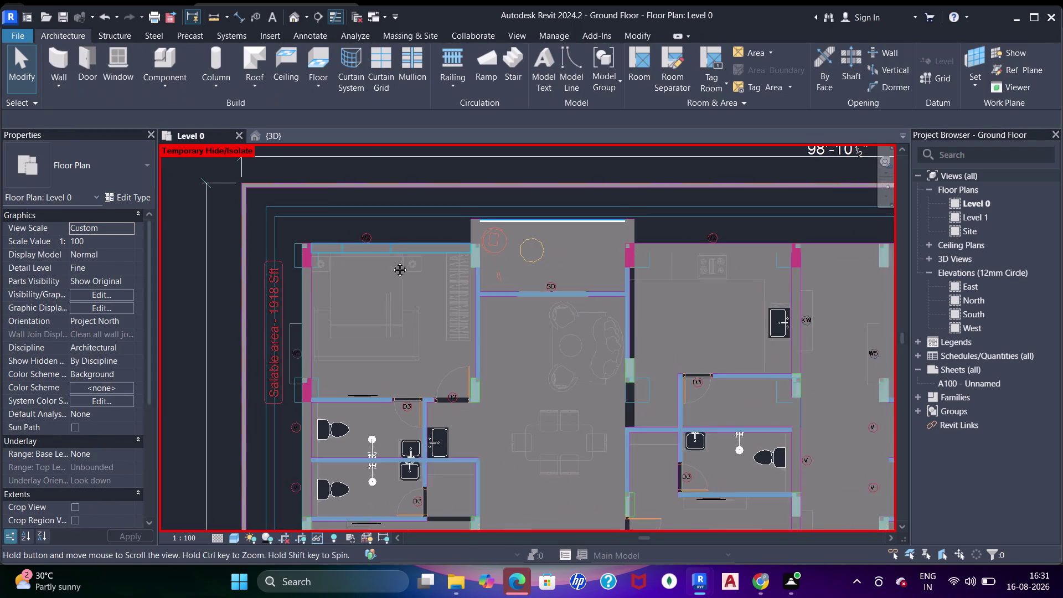
middle_drag(391, 261, 392, 257)
click(323, 59)
Add the left exterior wall, adjoining outer wall edges and top wall edge as floor boundary lines.
scroll(up, 3)
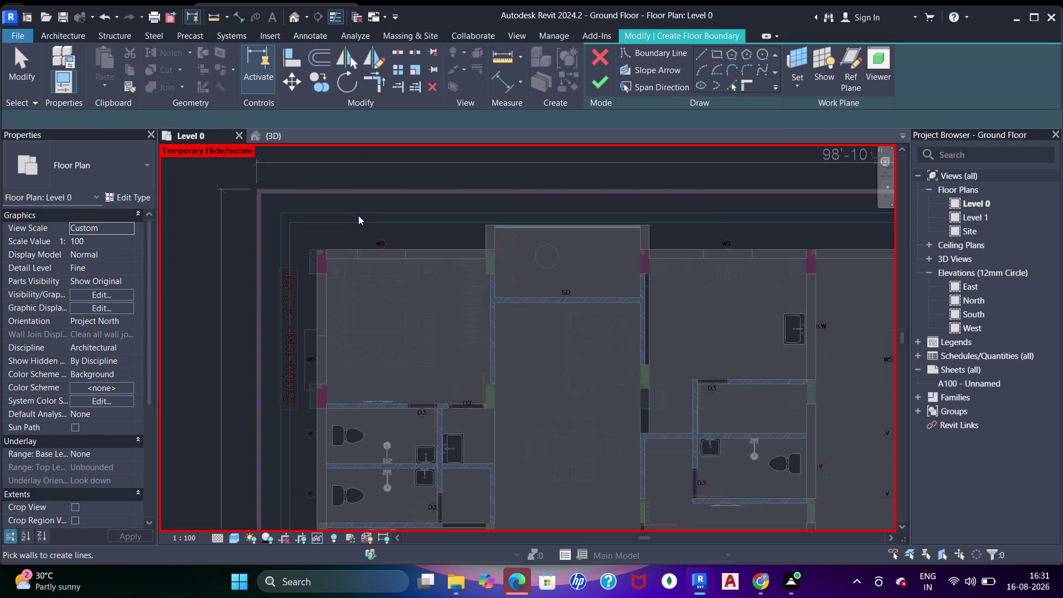
click(723, 82)
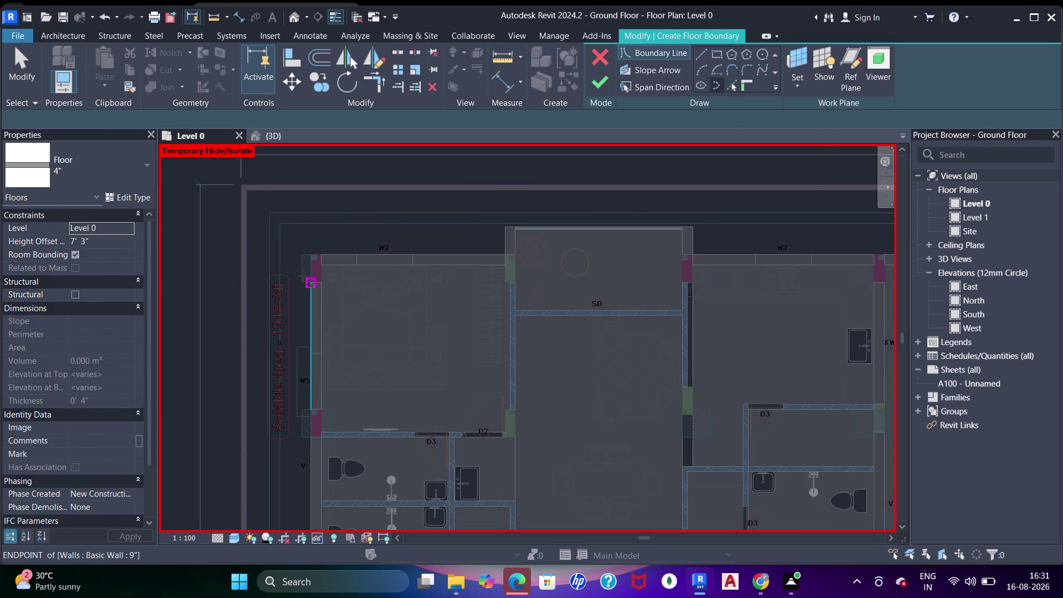
scroll(up, 3)
click(732, 87)
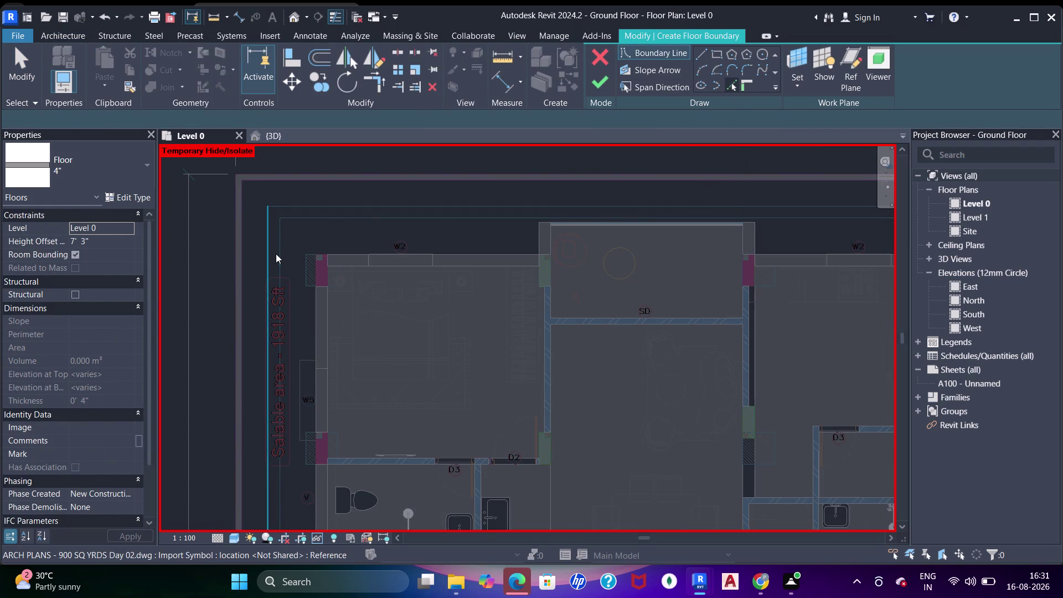
click(273, 254)
click(300, 210)
scroll(down, 3)
middle_drag(537, 244, 381, 254)
middle_drag(575, 278, 374, 276)
middle_drag(495, 292, 341, 281)
middle_drag(495, 310, 328, 301)
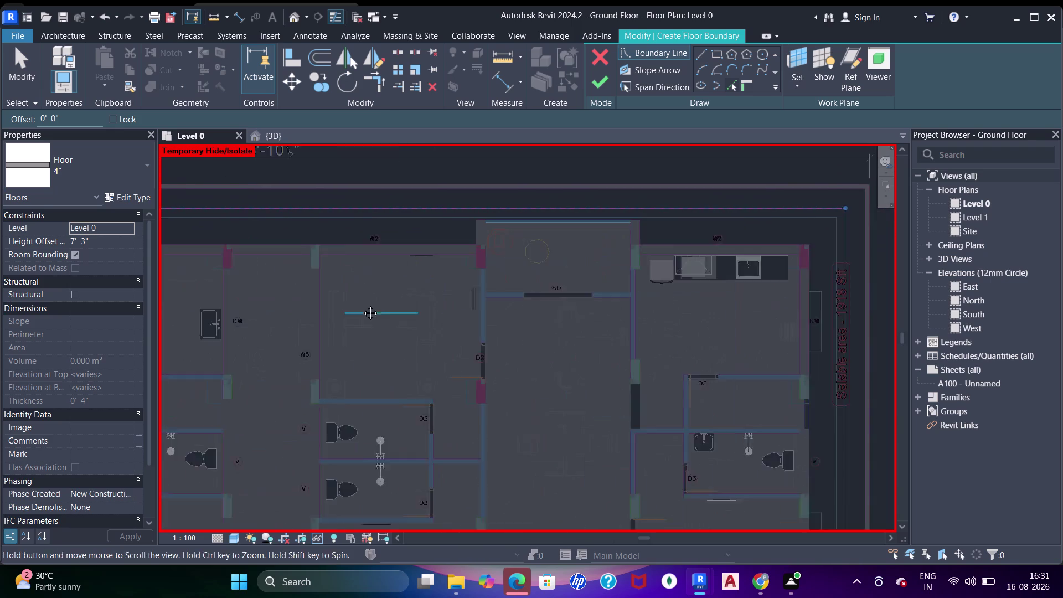
click(777, 228)
Follow the right exterior wall down and add two bottom-wall boundary segments.
scroll(down, 3)
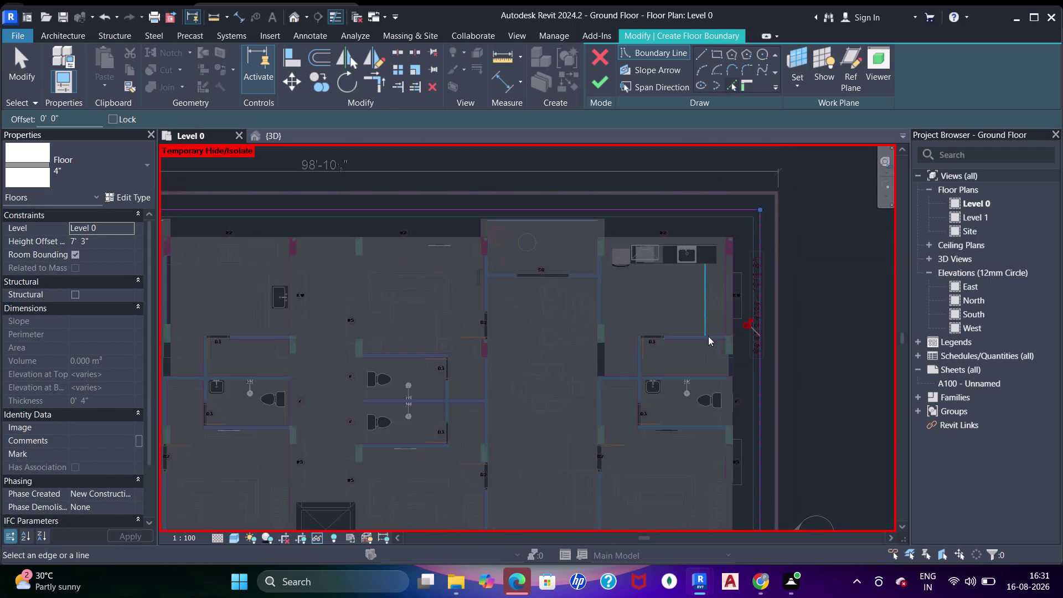
middle_drag(707, 337, 704, 247)
middle_drag(803, 390, 816, 187)
middle_drag(773, 325, 772, 186)
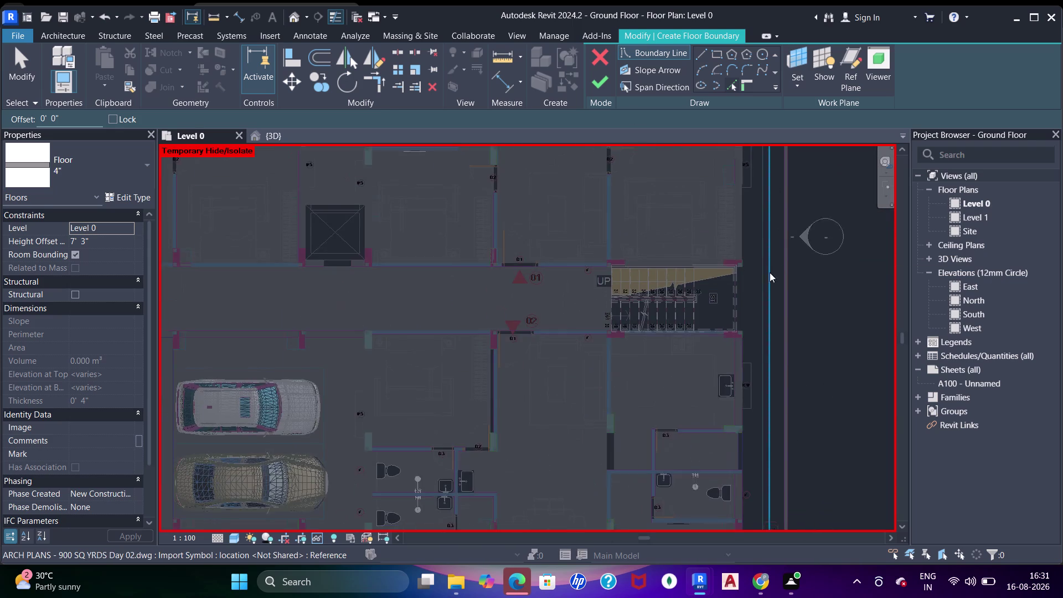
middle_drag(762, 360, 758, 242)
middle_drag(767, 391, 773, 343)
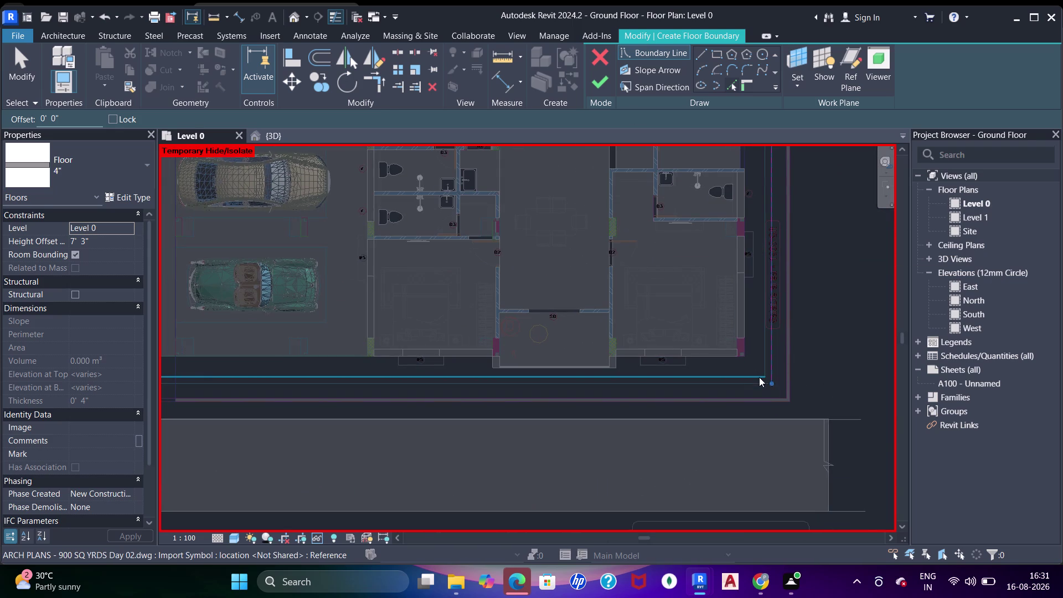
scroll(up, 3)
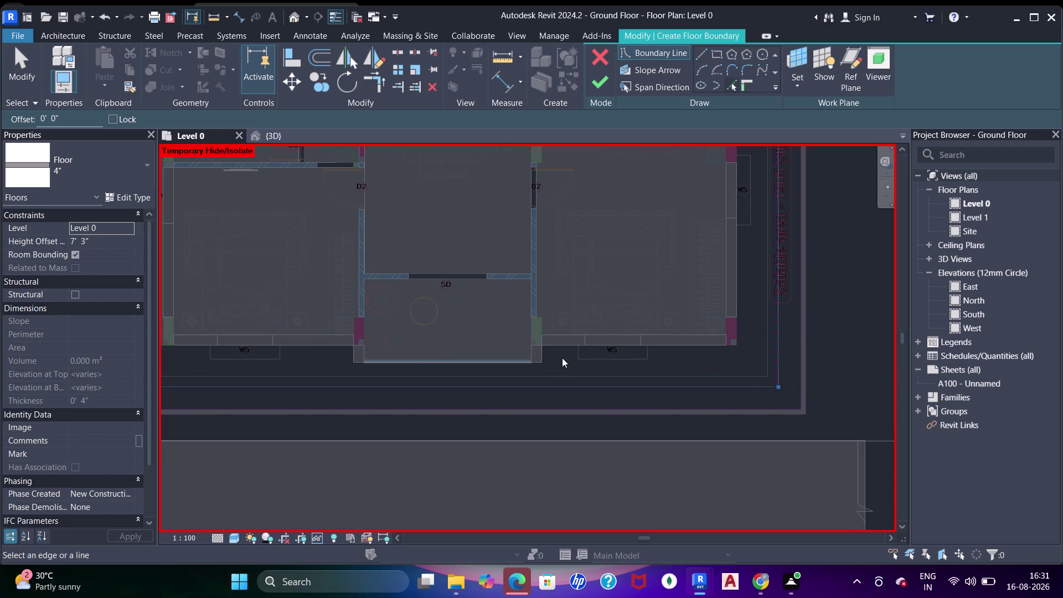
click(563, 349)
scroll(up, 3)
click(544, 355)
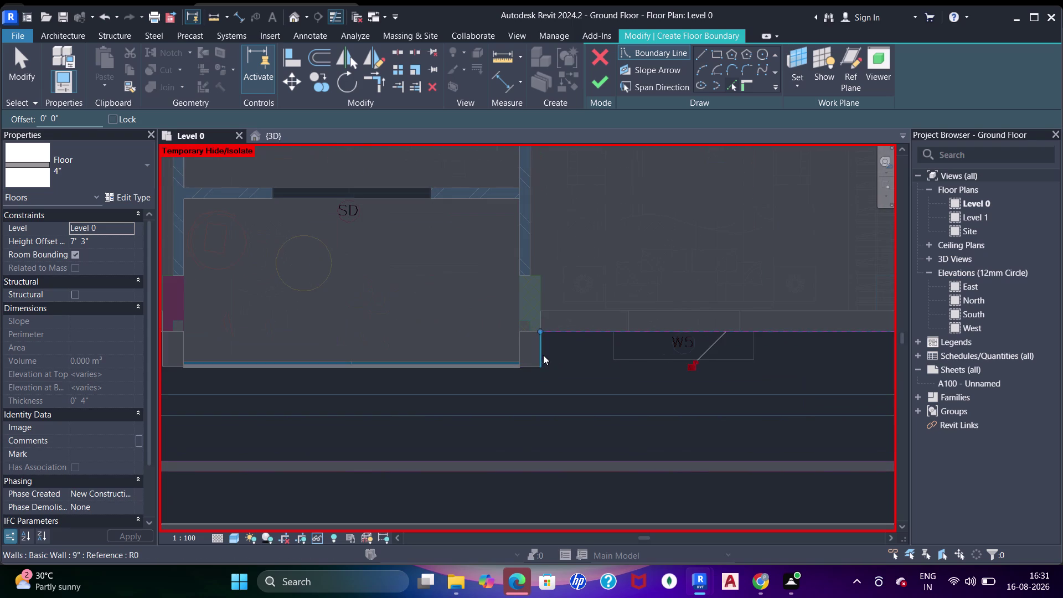
Place outline points at the bottom wall's end and next corner, continuing along the wall.
scroll(up, 3)
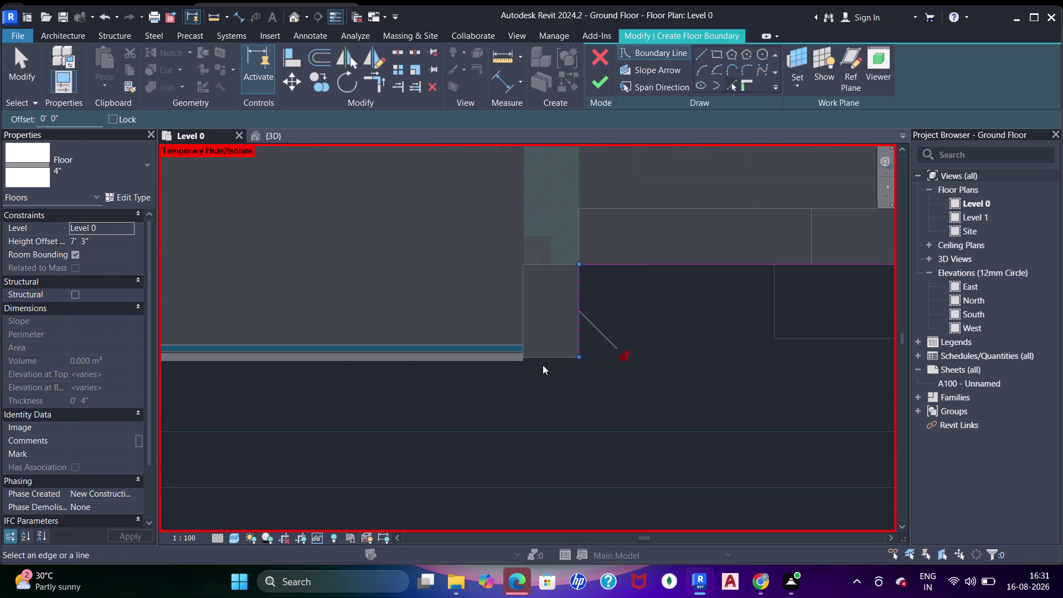
scroll(up, 3)
scroll(down, 3)
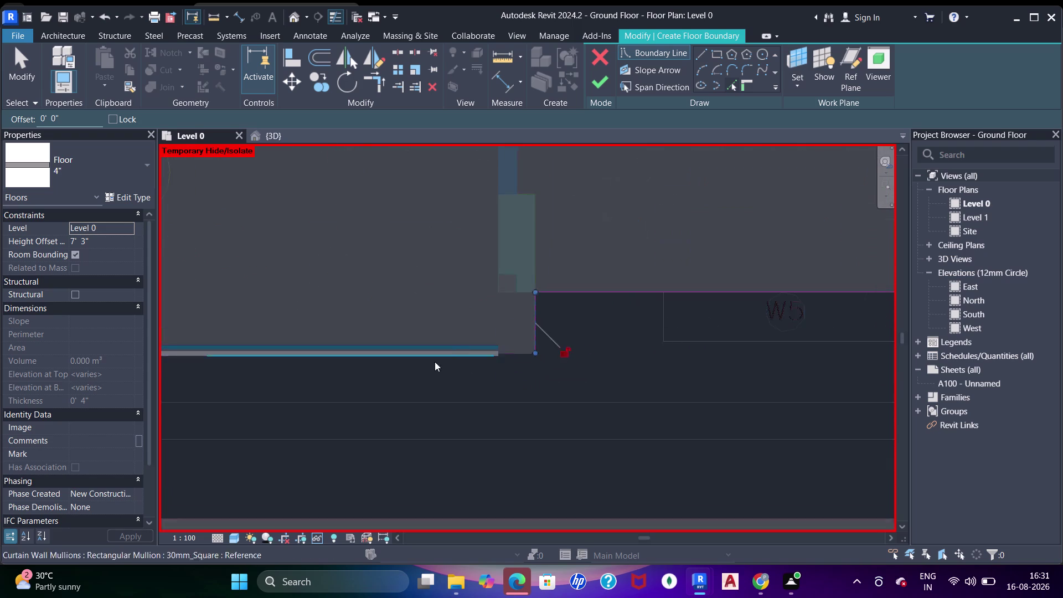
middle_drag(439, 372, 766, 387)
scroll(down, 3)
middle_drag(222, 392, 407, 392)
scroll(up, 3)
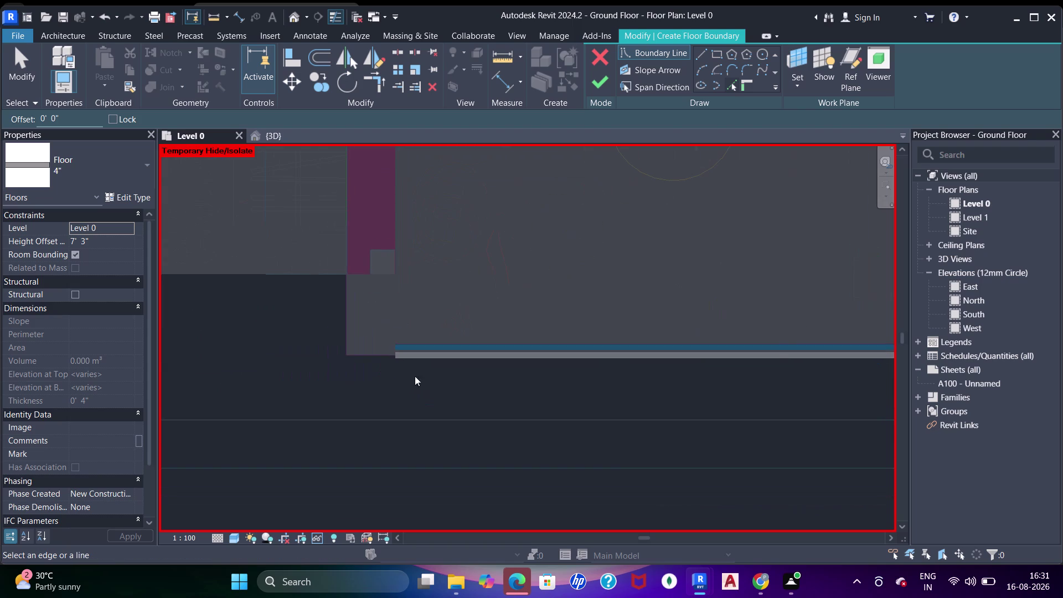
click(404, 359)
scroll(down, 3)
middle_drag(358, 353, 435, 401)
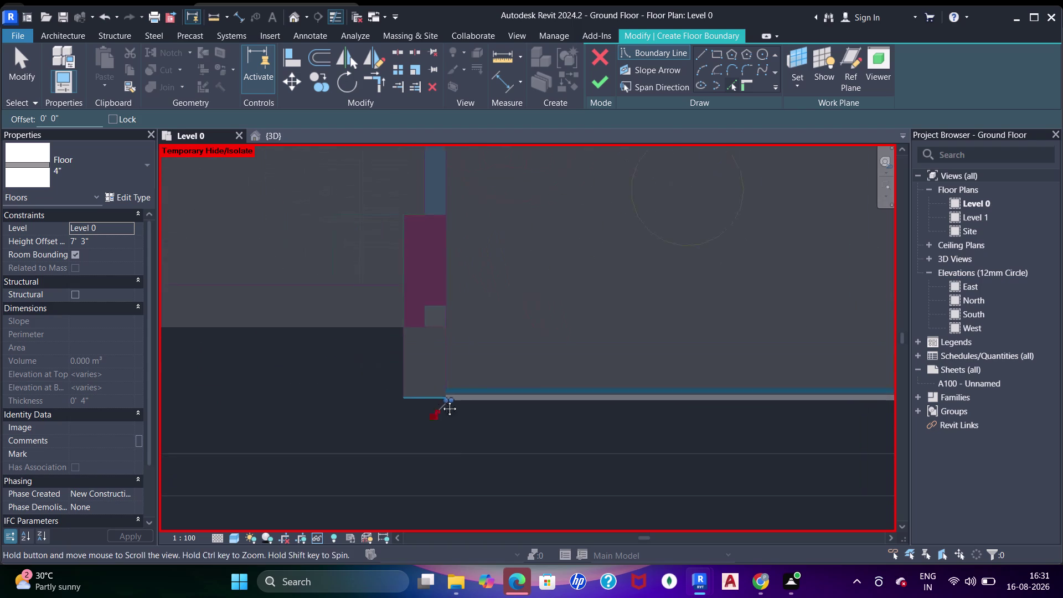
middle_drag(435, 401, 447, 399)
scroll(up, 3)
scroll(up, 3)
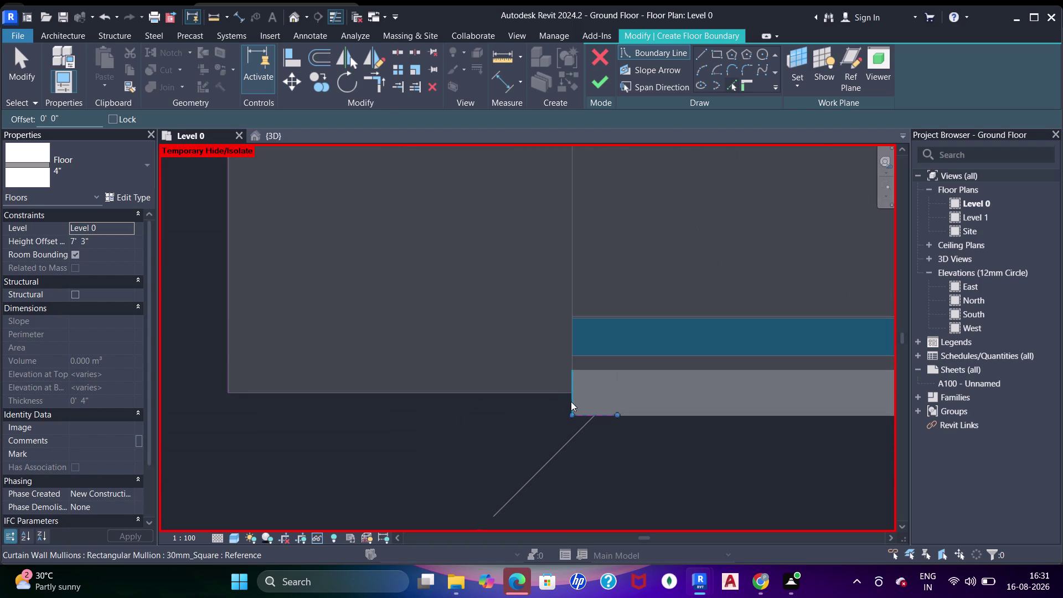
click(570, 402)
click(543, 393)
Trace the outline around the wall block's end, ending at the wall end and starting the next segment.
scroll(down, 3)
middle_drag(432, 301, 487, 388)
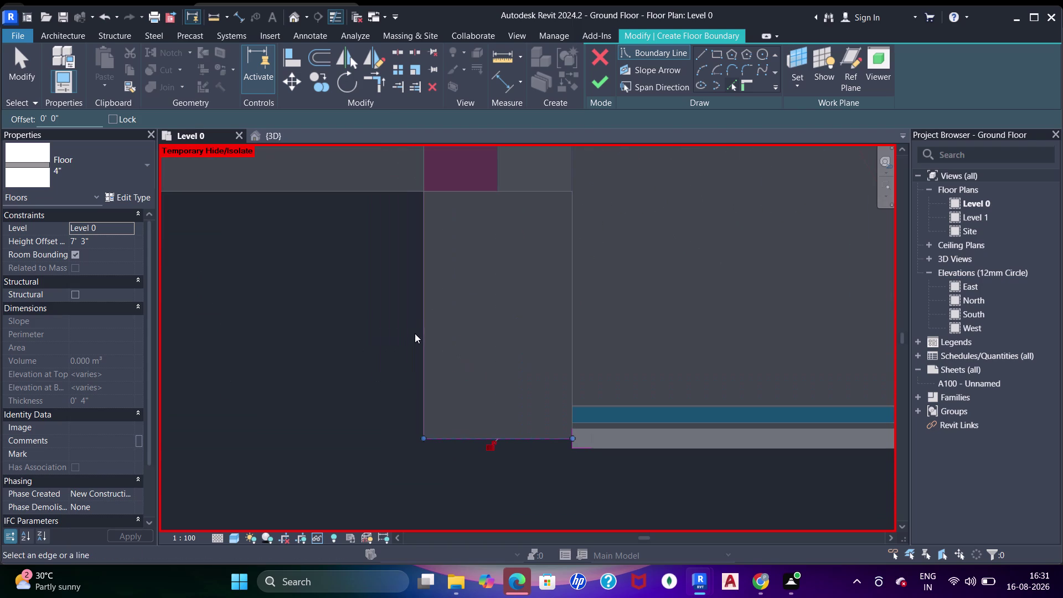
click(415, 334)
click(428, 334)
click(380, 195)
scroll(down, 3)
middle_drag(685, 309, 541, 305)
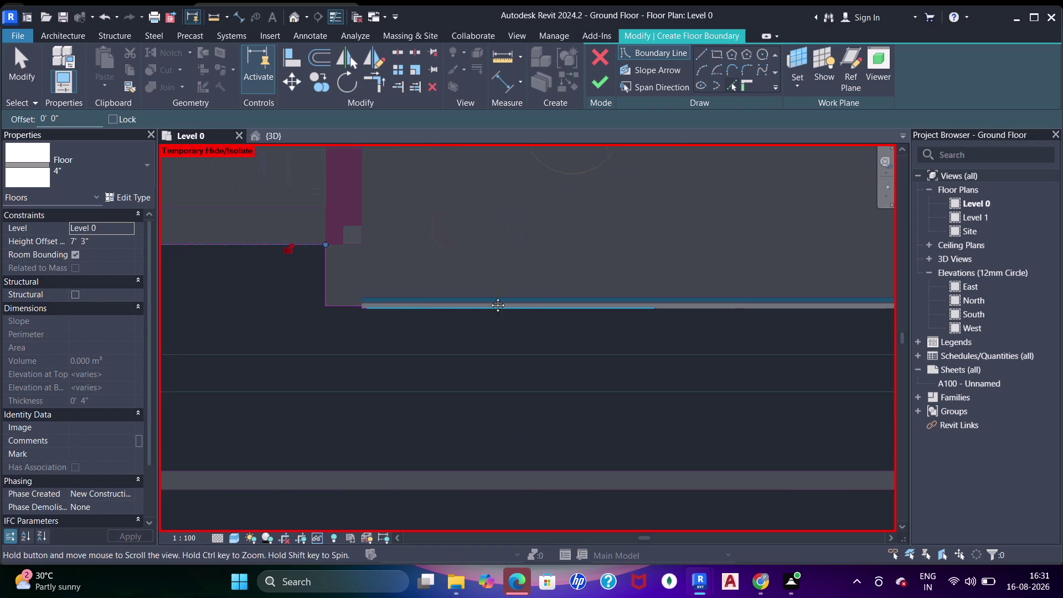
middle_drag(540, 305, 489, 297)
middle_drag(737, 300, 581, 303)
scroll(up, 3)
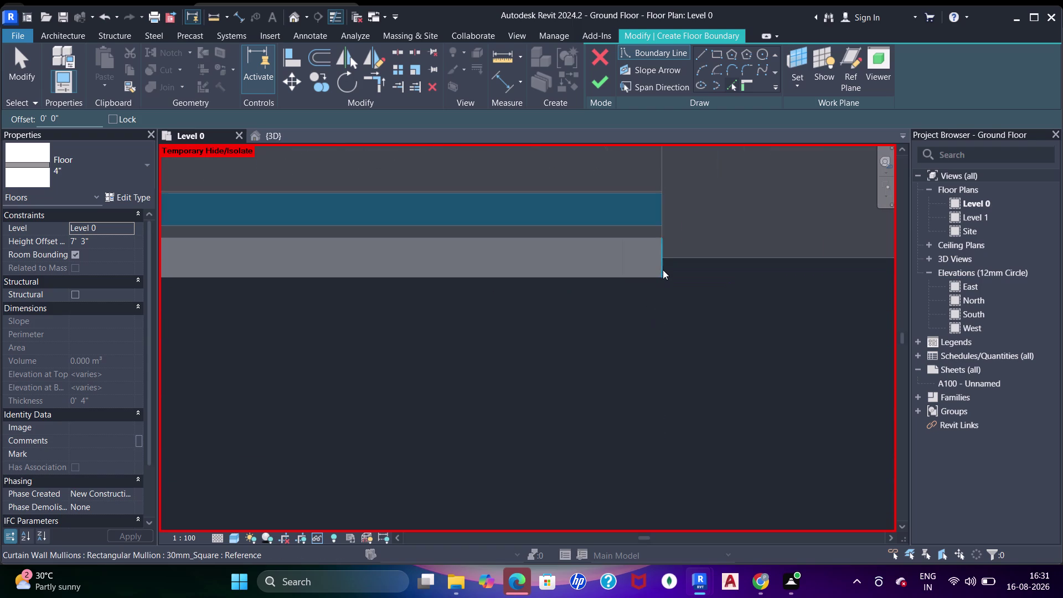
click(663, 270)
click(681, 261)
scroll(down, 3)
middle_drag(718, 262, 538, 370)
scroll(down, 3)
middle_drag(739, 306, 618, 403)
scroll(up, 3)
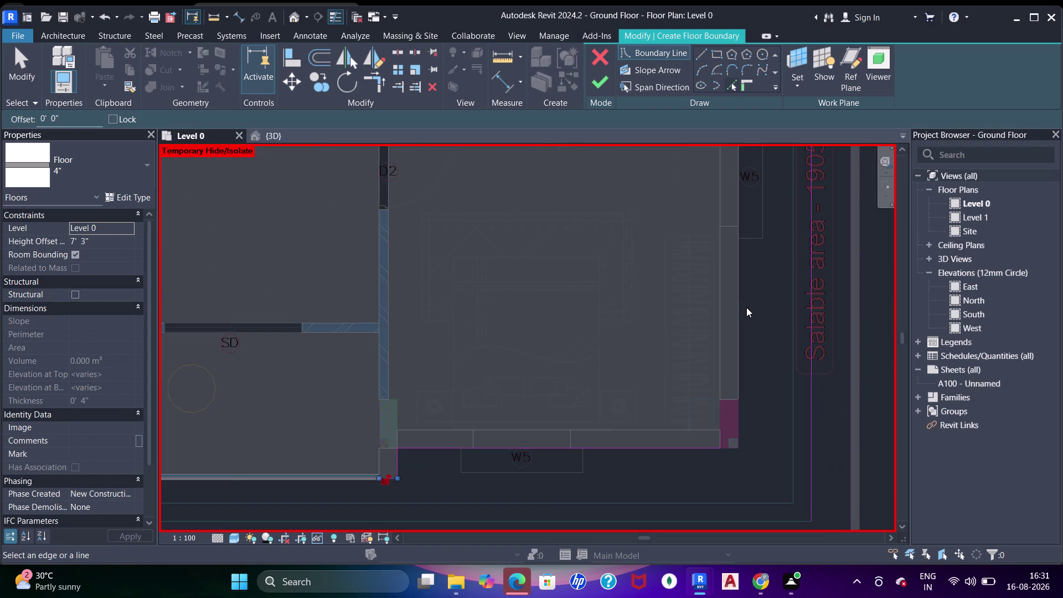
Place a corner point, follow the right wall up, and redo the kitchen wall corner point.
click(742, 304)
scroll(up, 3)
middle_drag(745, 276, 748, 505)
scroll(down, 3)
middle_drag(756, 298, 755, 517)
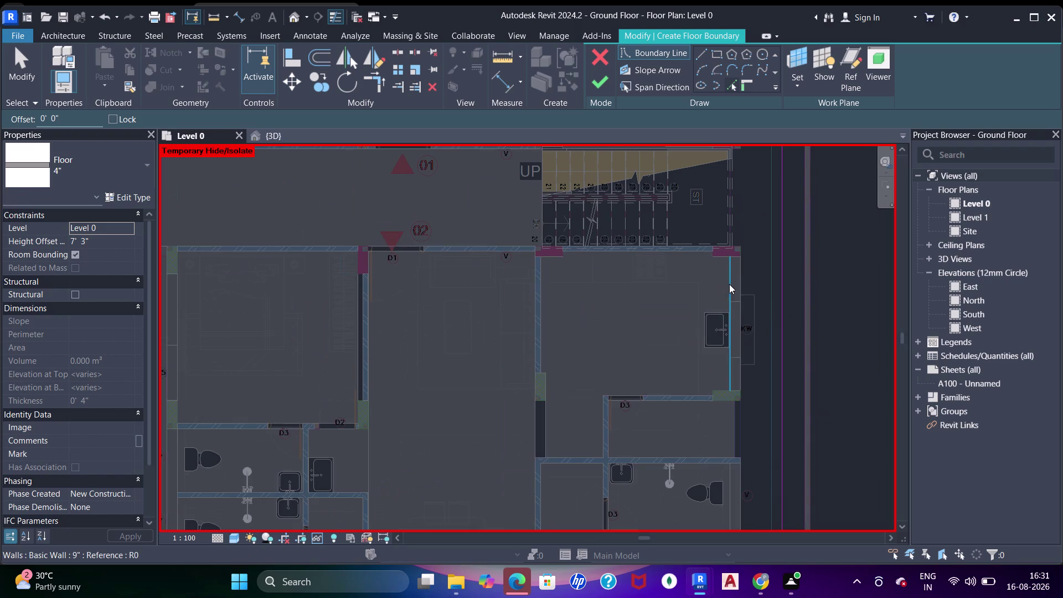
middle_drag(730, 229, 733, 419)
middle_drag(734, 270, 738, 295)
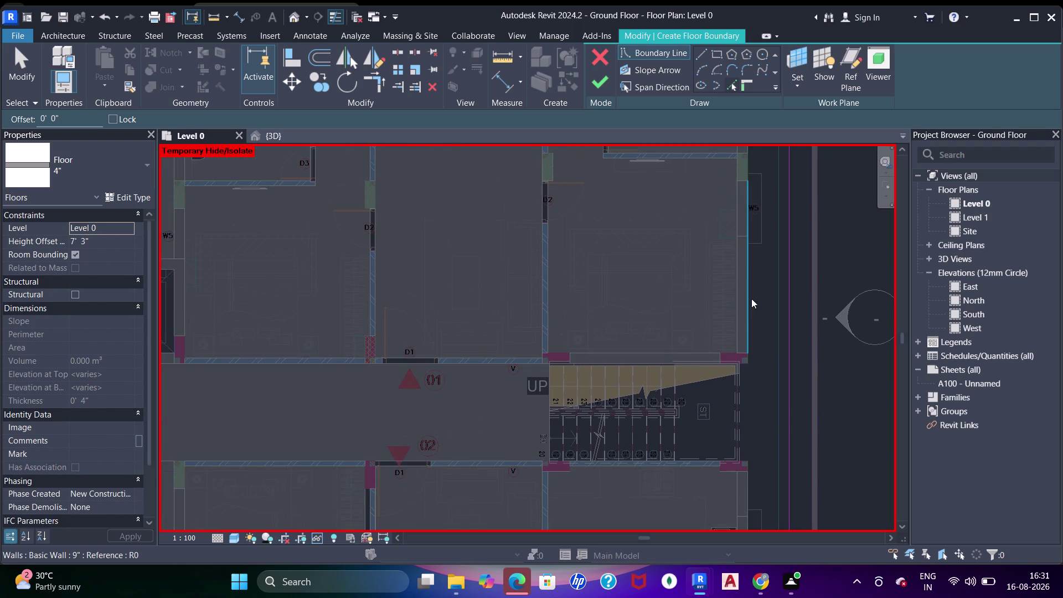
scroll(up, 3)
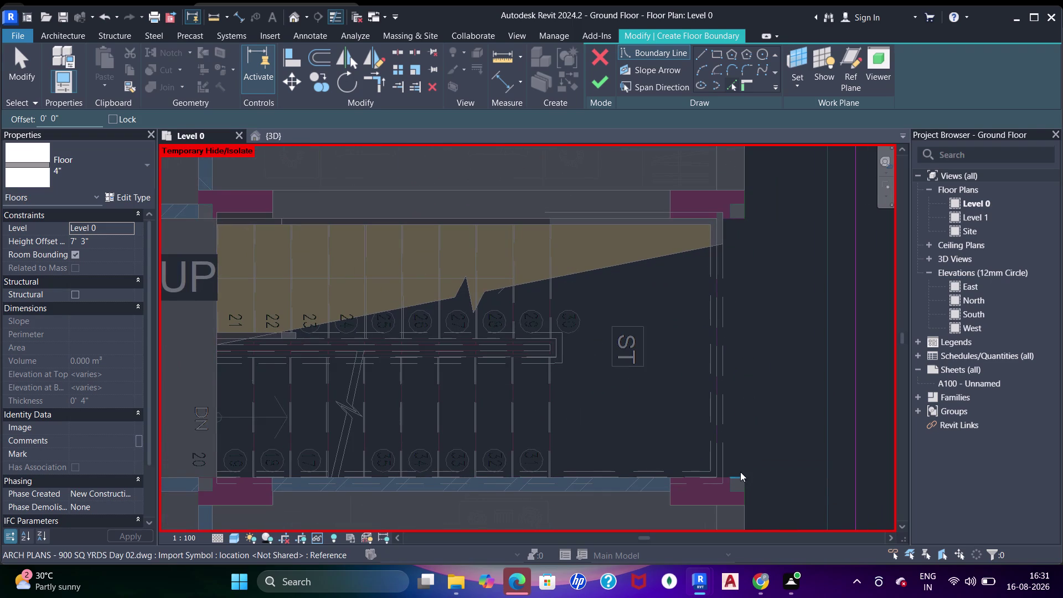
scroll(down, 3)
middle_drag(766, 267, 763, 368)
scroll(down, 3)
middle_drag(767, 245, 776, 384)
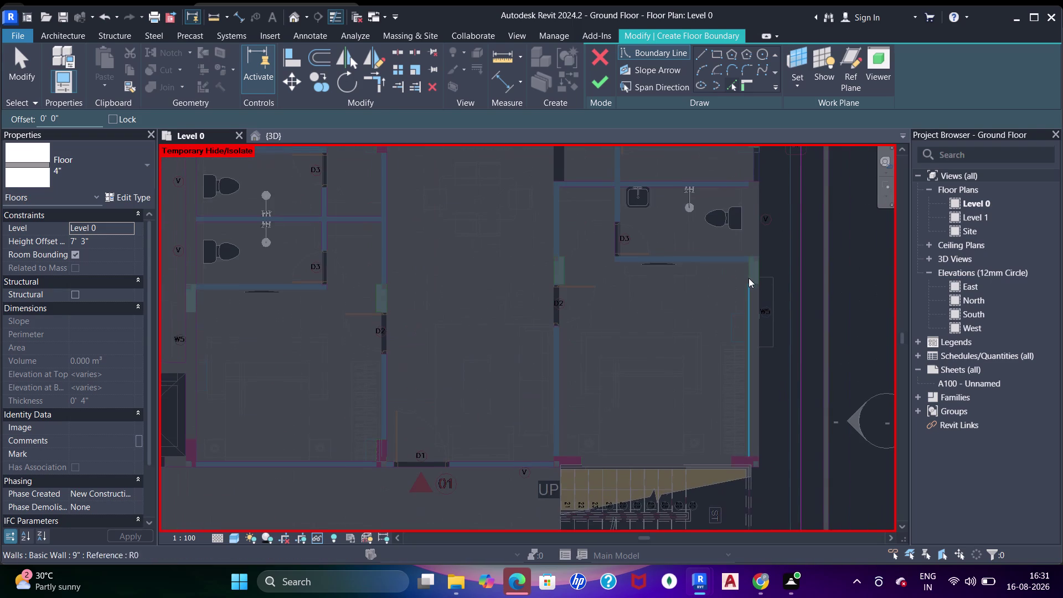
middle_drag(752, 242, 771, 411)
middle_drag(777, 255, 780, 425)
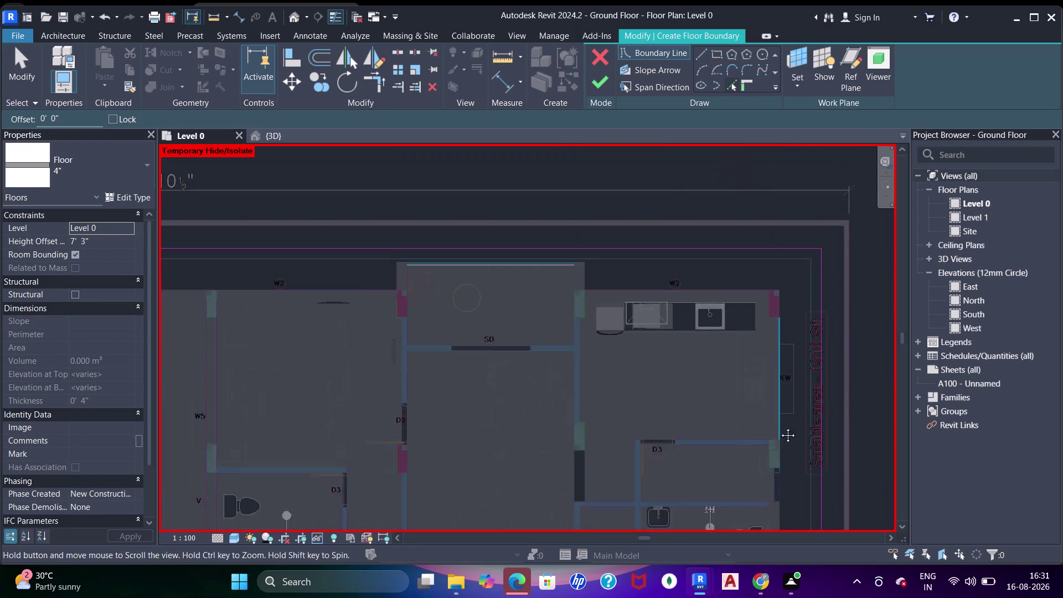
middle_drag(779, 425, 780, 426)
click(782, 323)
scroll(up, 3)
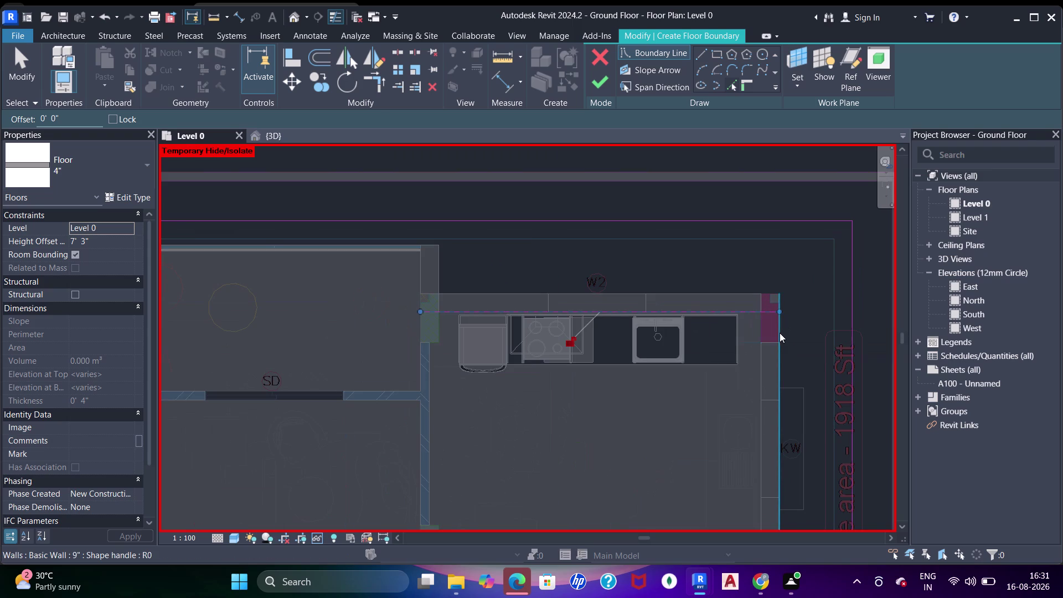
key(ctrl+z)
scroll(up, 3)
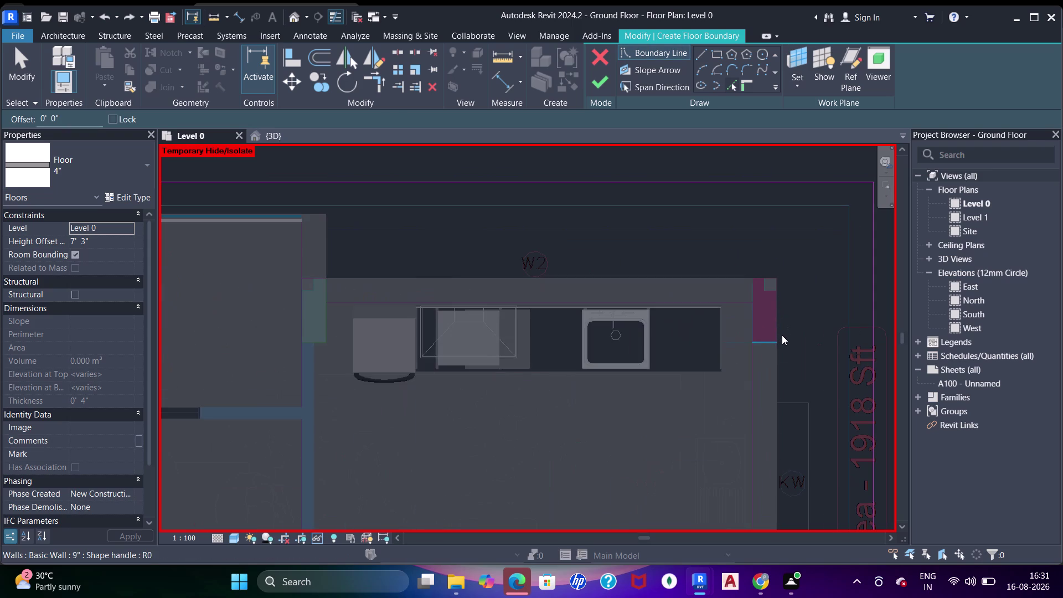
click(781, 347)
Trace the outline past the kitchen wall end along the top wall to its step-out.
middle_drag(718, 324, 777, 361)
click(728, 308)
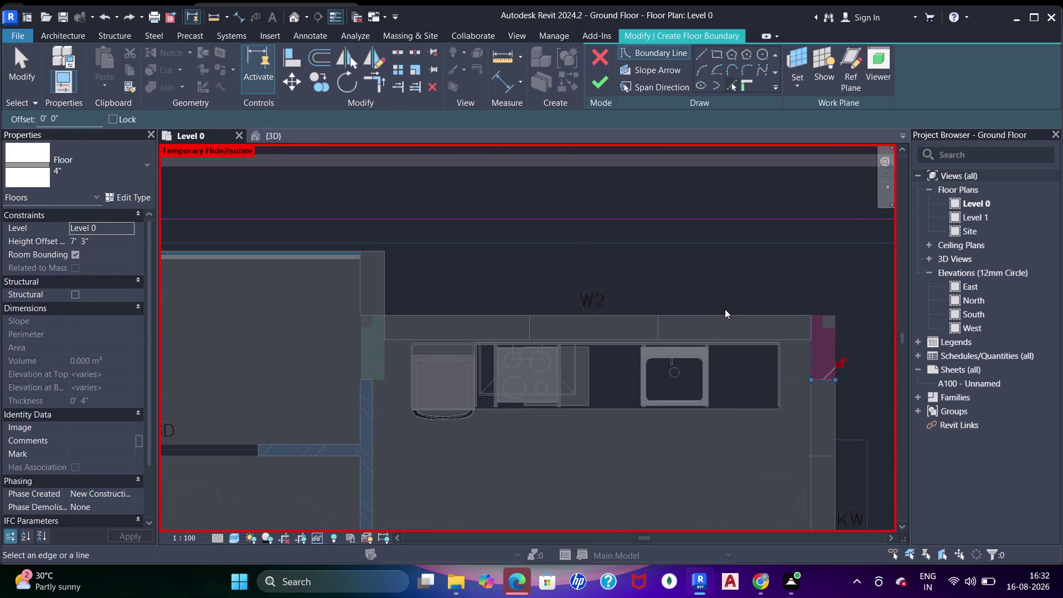
click(725, 310)
middle_drag(444, 325, 529, 358)
scroll(up, 3)
click(477, 302)
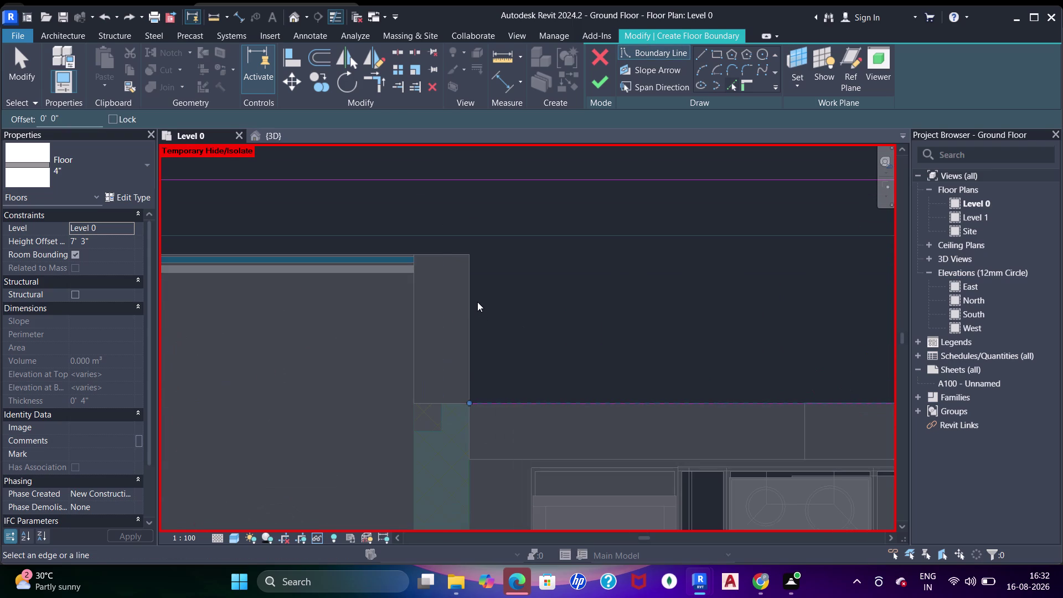
click(461, 302)
middle_drag(453, 356, 533, 416)
key(ctrl+z)
scroll(up, 3)
click(409, 297)
scroll(down, 3)
middle_drag(360, 330, 528, 377)
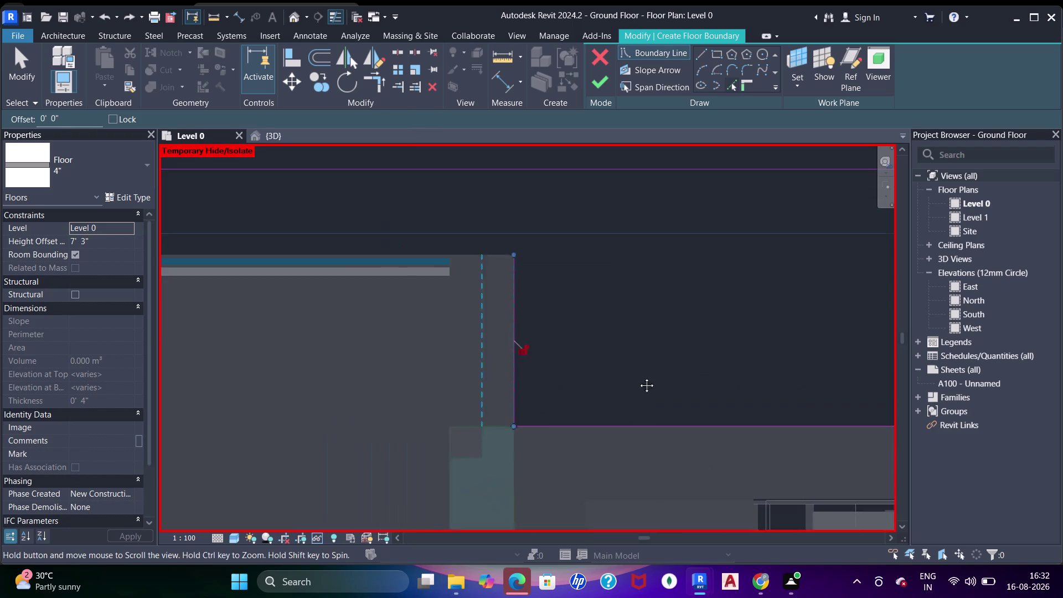
middle_drag(527, 378, 660, 374)
click(458, 247)
Continue the outline along the top perimeter through its corners to the bedroom wall corner.
scroll(down, 3)
middle_drag(322, 290, 632, 314)
middle_drag(447, 325, 784, 348)
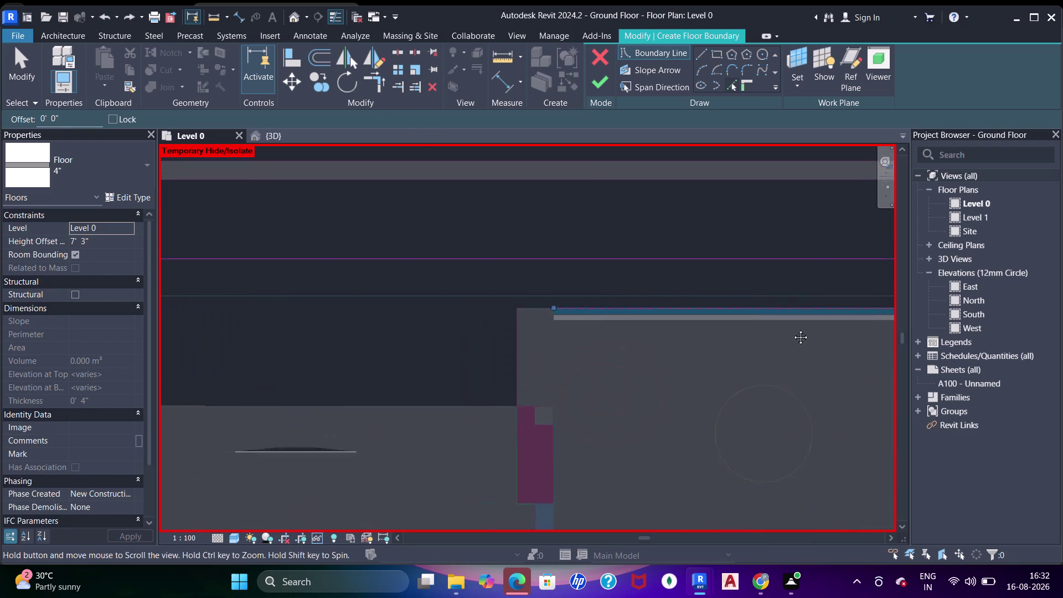
middle_drag(784, 348, 793, 329)
click(542, 322)
scroll(up, 3)
middle_drag(414, 367, 548, 383)
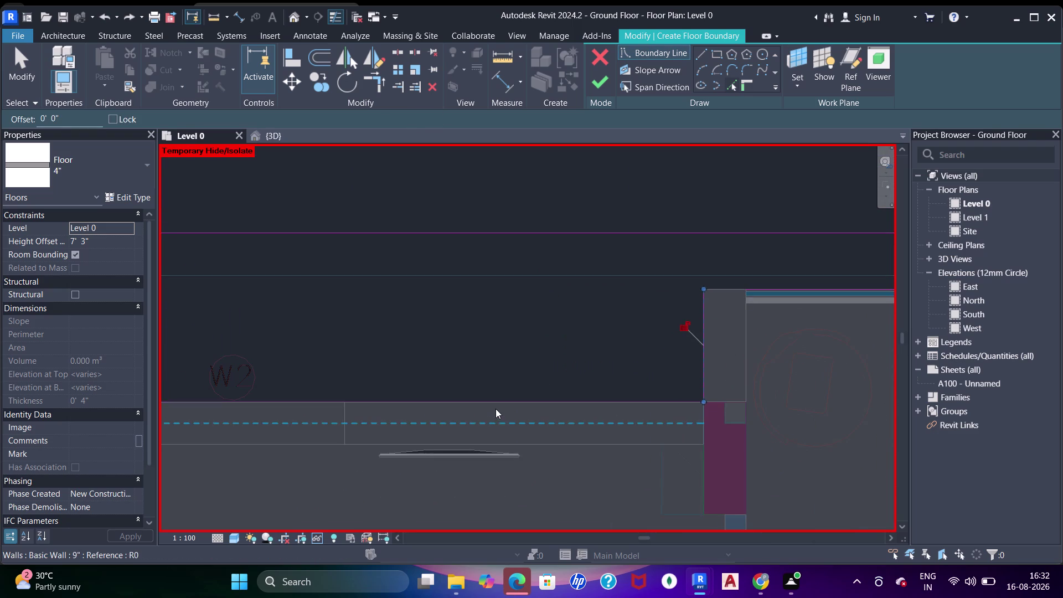
click(495, 404)
scroll(down, 3)
middle_drag(328, 381, 755, 410)
middle_drag(350, 402, 433, 421)
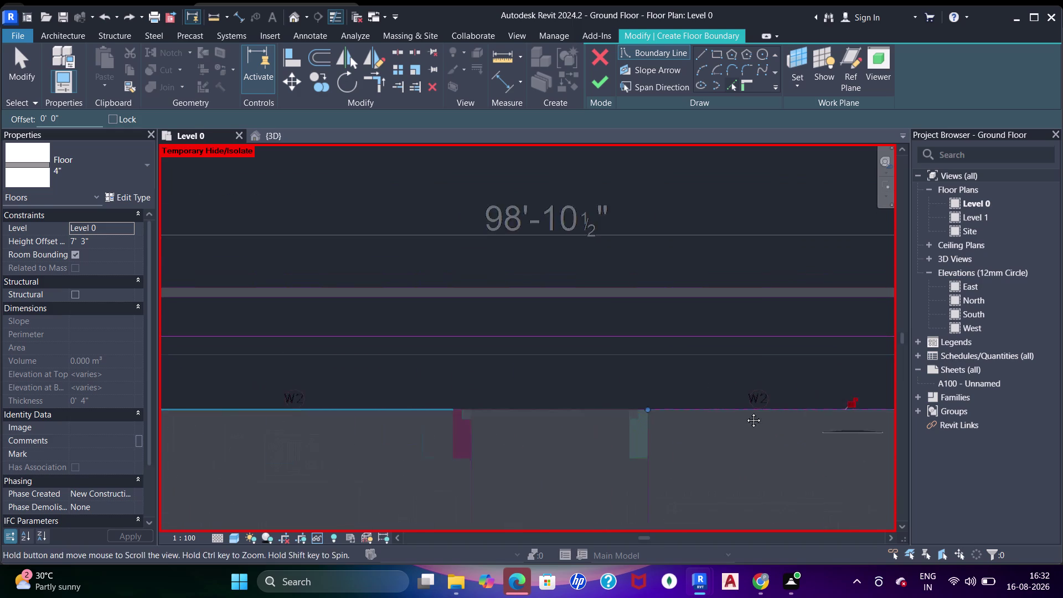
middle_drag(432, 421, 842, 393)
middle_drag(461, 378, 525, 380)
scroll(up, 3)
click(640, 340)
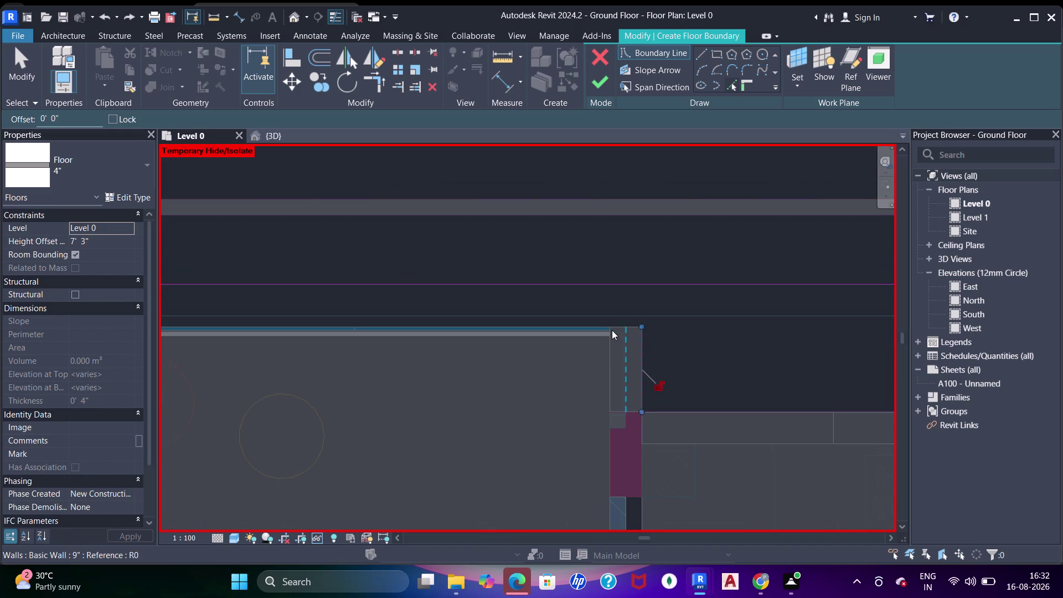
scroll(up, 3)
click(608, 327)
scroll(down, 3)
middle_drag(309, 365, 585, 368)
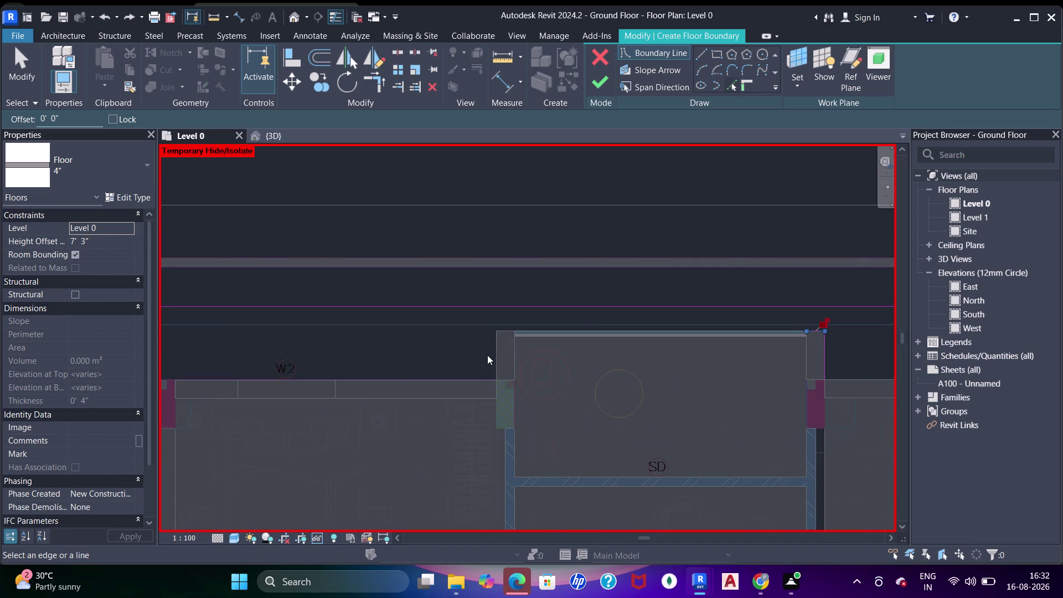
click(492, 355)
click(470, 376)
Place the top-left corner point, then outline points down the left wall by the parking area.
scroll(down, 3)
middle_drag(391, 403, 514, 361)
scroll(up, 3)
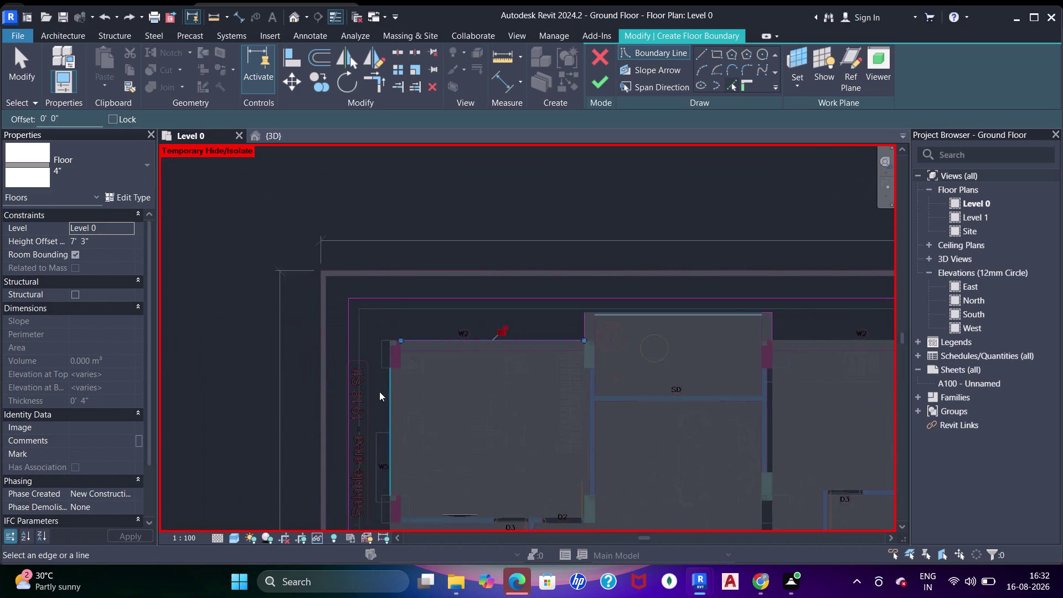
scroll(up, 3)
click(401, 390)
scroll(down, 3)
middle_drag(531, 526, 595, 233)
middle_drag(622, 368, 583, 74)
middle_drag(558, 271, 484, 122)
middle_drag(452, 405, 502, 239)
middle_drag(457, 375, 494, 222)
middle_drag(481, 348, 477, 324)
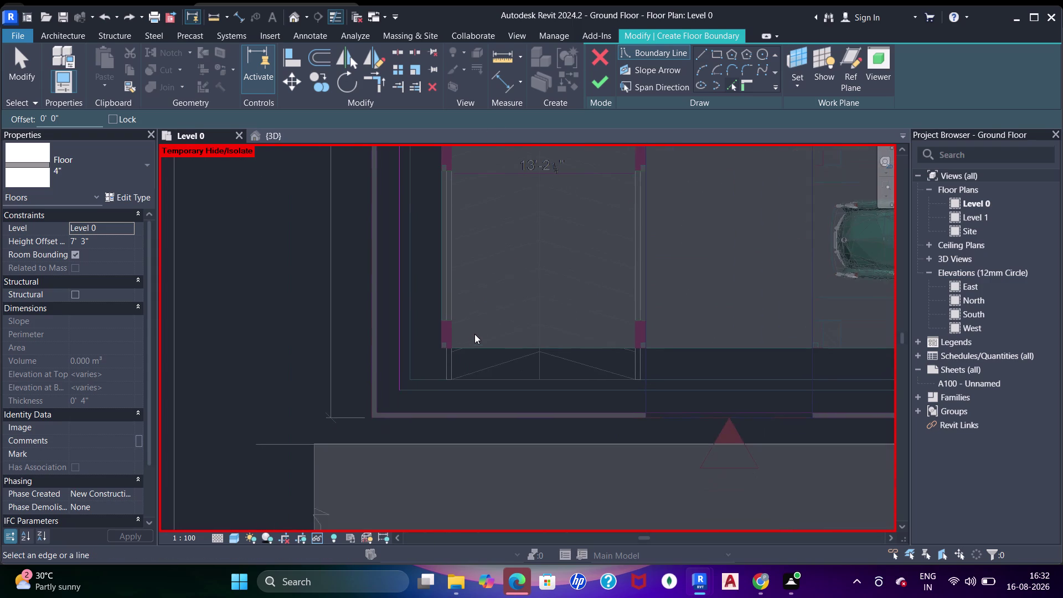
scroll(up, 3)
click(426, 293)
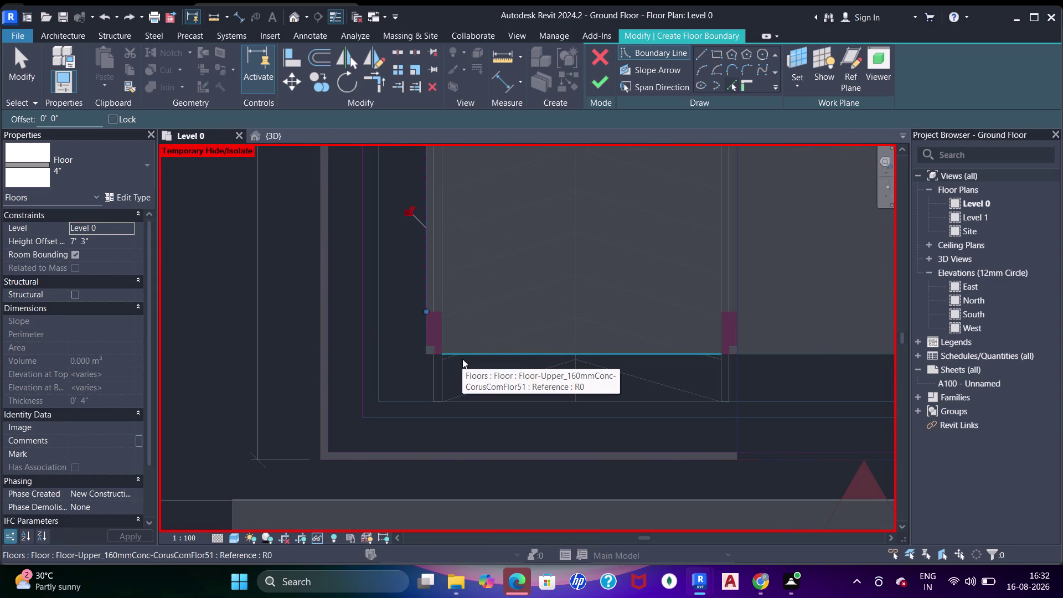
click(462, 359)
Follow the apartment's lower edge and begin Trim/Extend to Corner (TR) on the first boundary line.
scroll(down, 3)
middle_drag(702, 375, 375, 418)
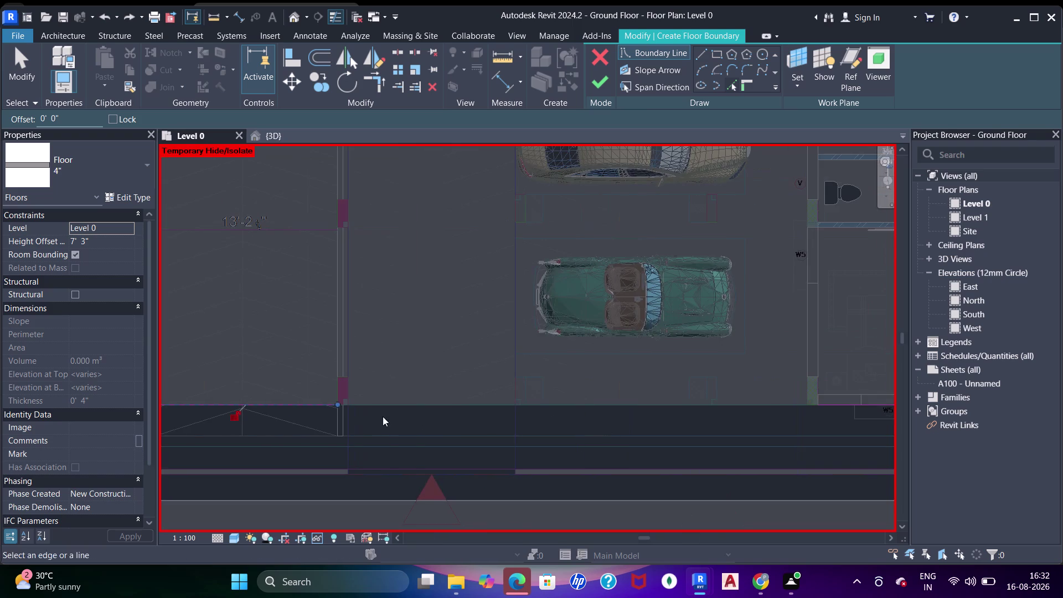
middle_drag(384, 417, 522, 381)
click(468, 414)
scroll(down, 3)
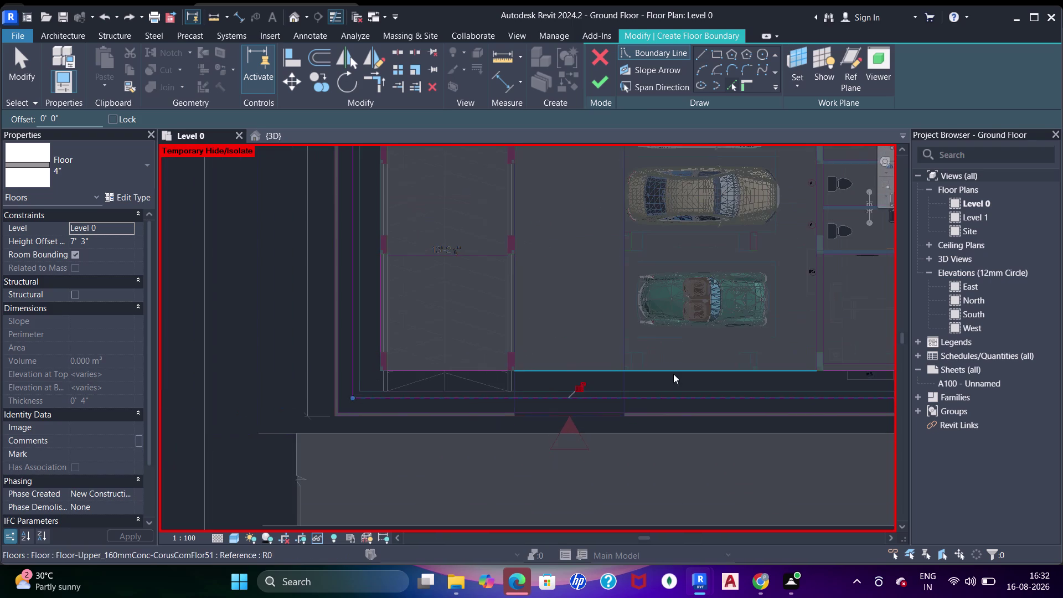
middle_drag(674, 374, 545, 369)
middle_drag(506, 359, 500, 358)
middle_drag(489, 365, 526, 386)
key(t)
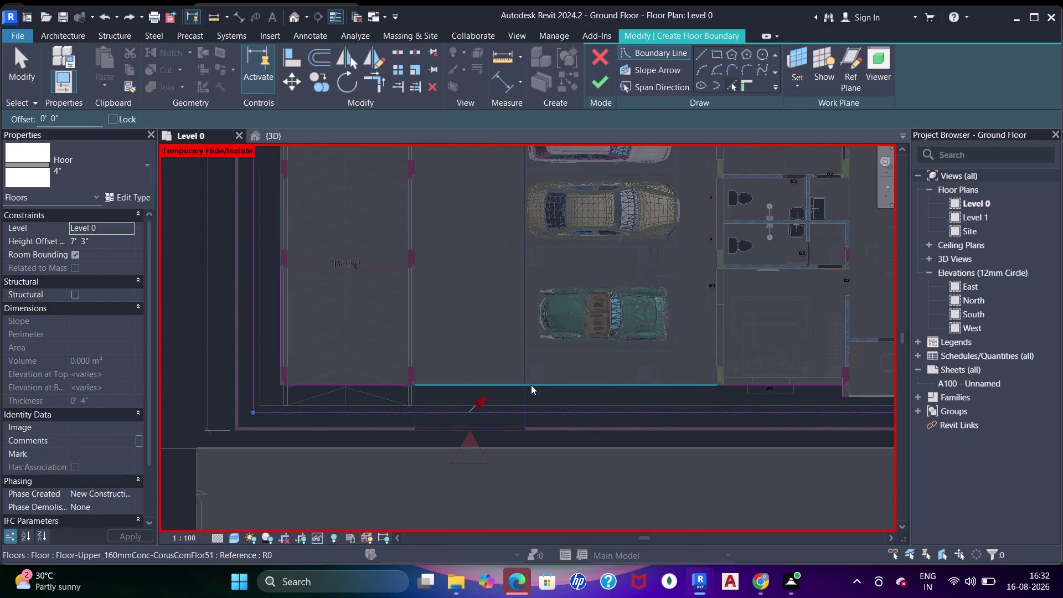
key(r)
drag(281, 339, 289, 343)
Trim the first pairs of boundary lines into corners along the lower edge.
click(317, 383)
click(377, 387)
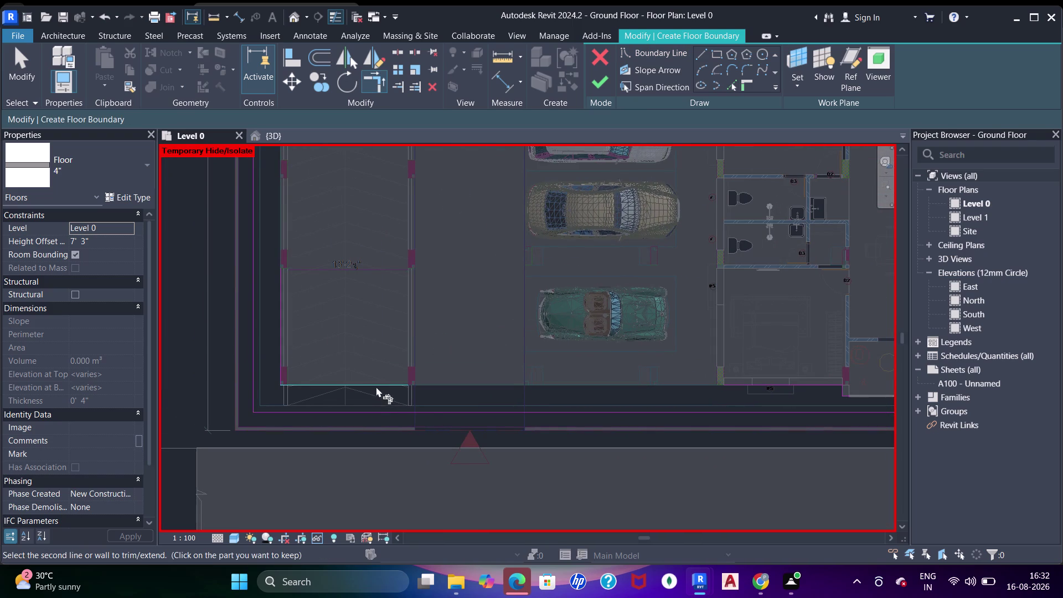
click(750, 379)
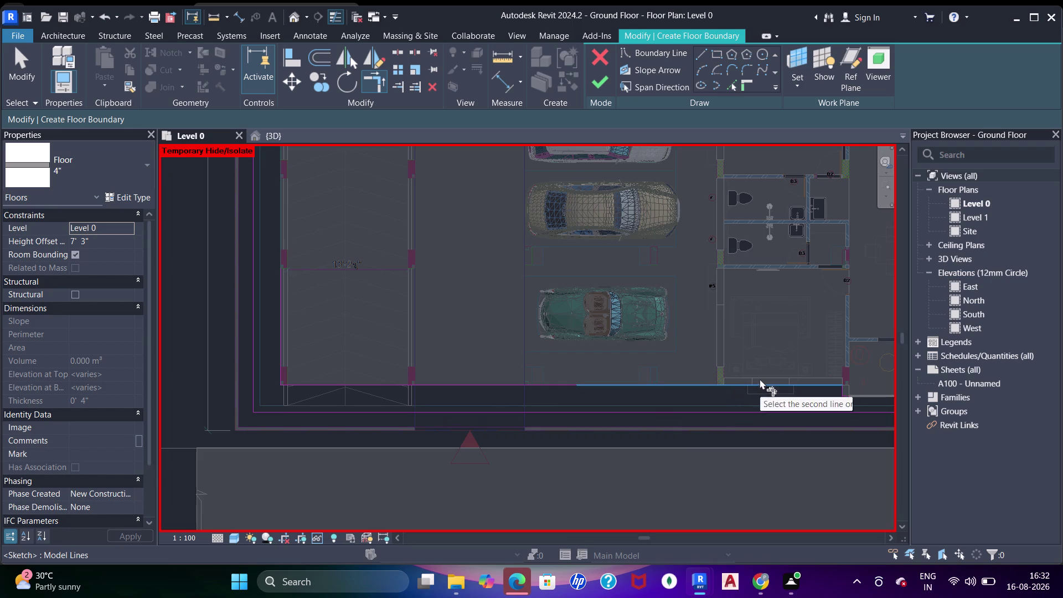
middle_drag(760, 379, 327, 353)
scroll(up, 3)
middle_drag(357, 370, 498, 382)
scroll(up, 3)
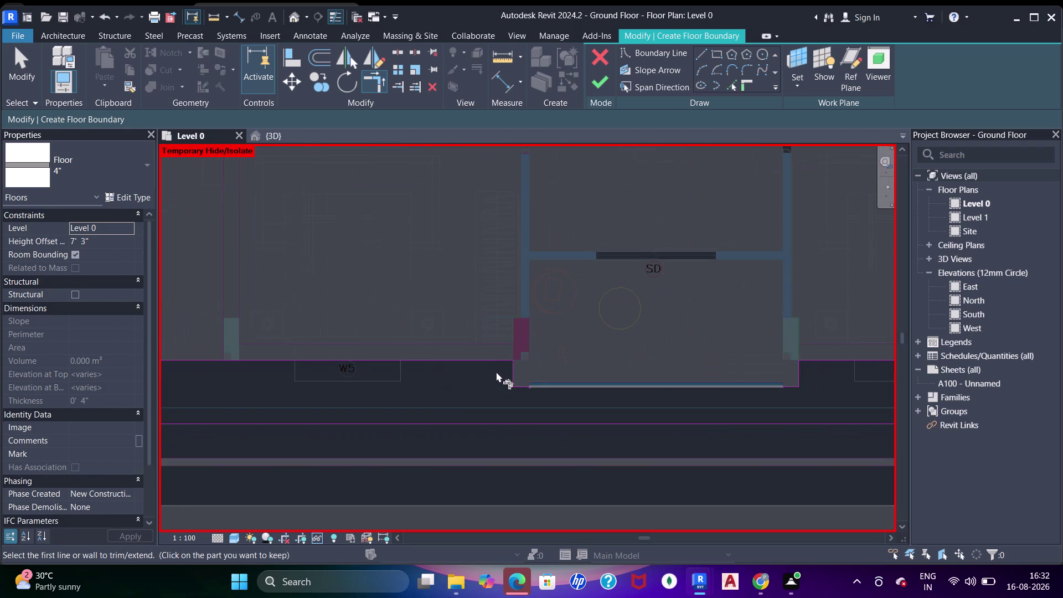
click(508, 375)
click(522, 386)
Close more corners where boundary sketch lines meet along the lower edge.
scroll(up, 3)
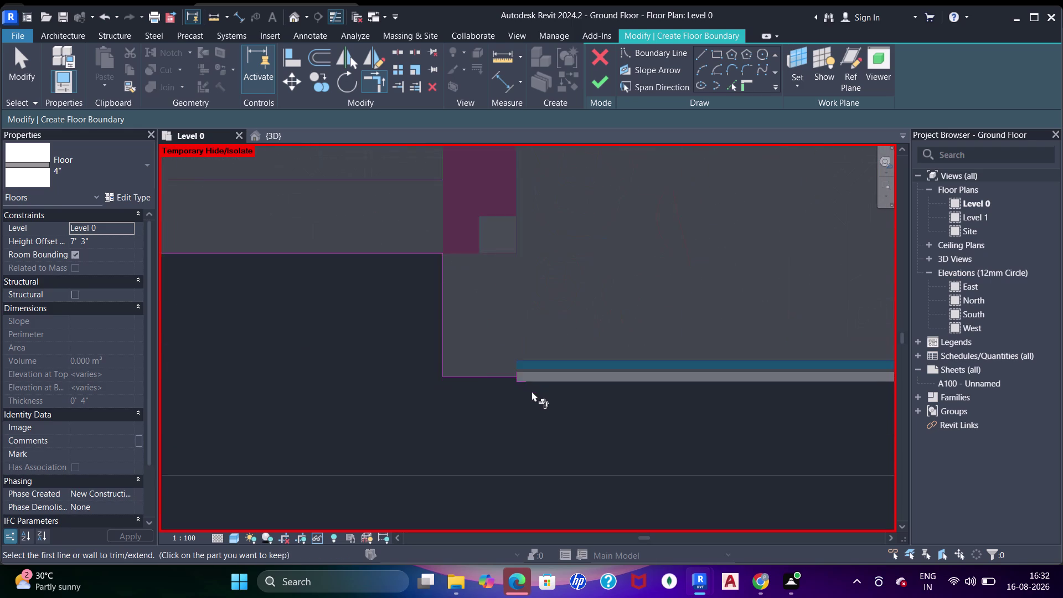
scroll(up, 3)
click(486, 355)
click(494, 362)
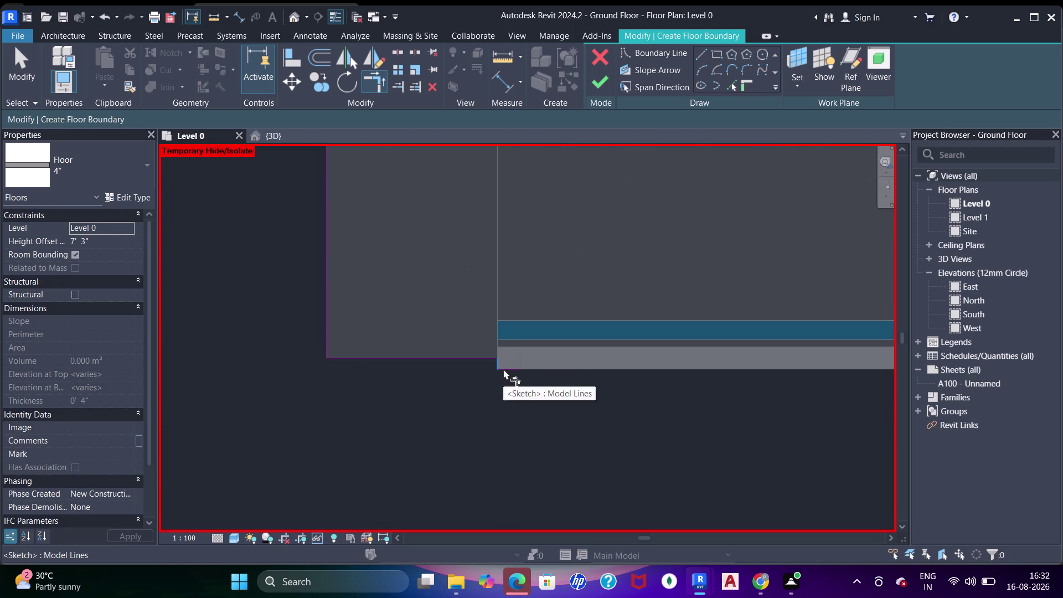
click(504, 369)
scroll(down, 3)
click(537, 368)
scroll(up, 3)
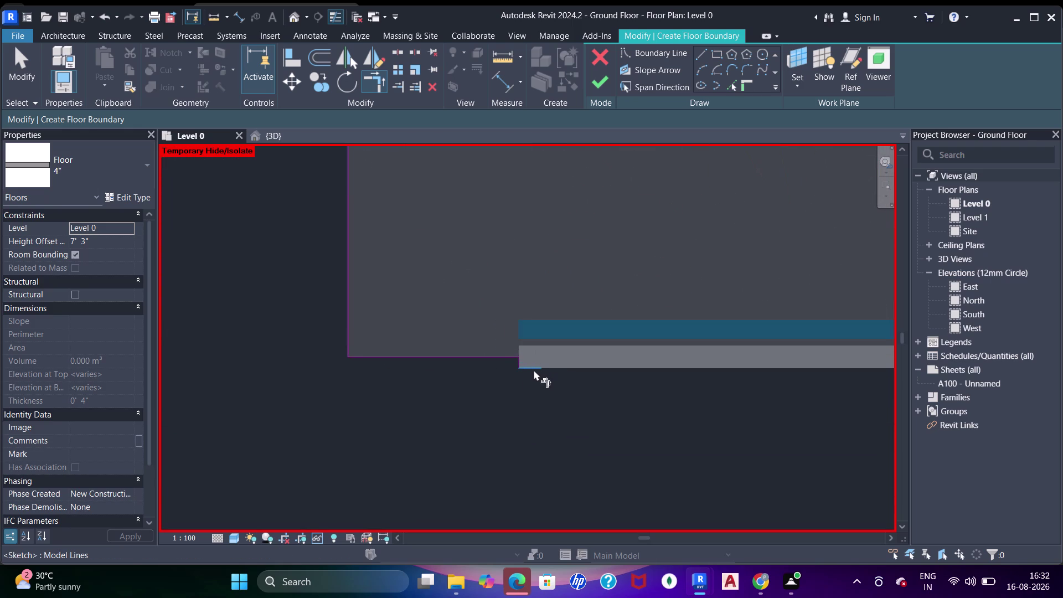
scroll(up, 3)
click(525, 367)
scroll(down, 3)
Trim the boundary corners at the far end of the lower edge.
middle_drag(603, 346, 350, 350)
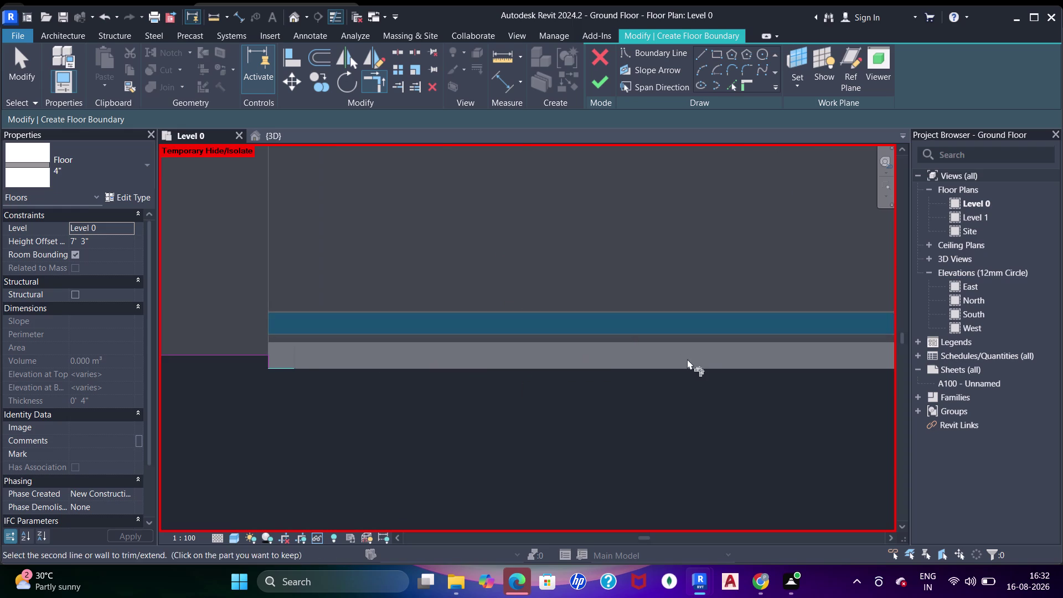
middle_drag(684, 359, 274, 358)
middle_drag(882, 375, 615, 376)
middle_drag(706, 372, 320, 357)
middle_drag(606, 377, 315, 378)
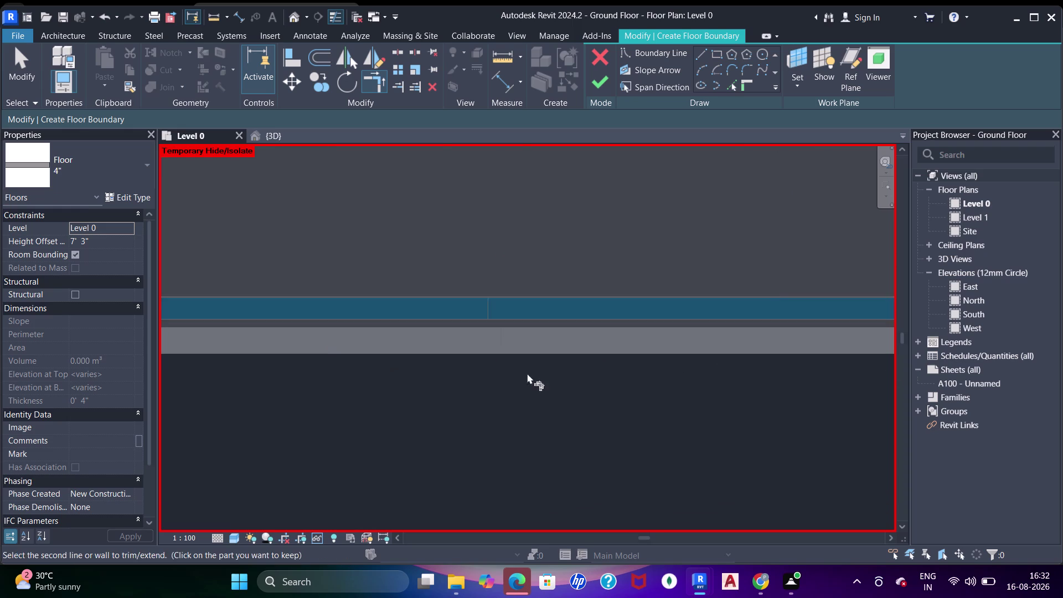
scroll(down, 3)
middle_drag(772, 372, 668, 380)
middle_drag(707, 384, 278, 379)
scroll(up, 3)
scroll(up, 3)
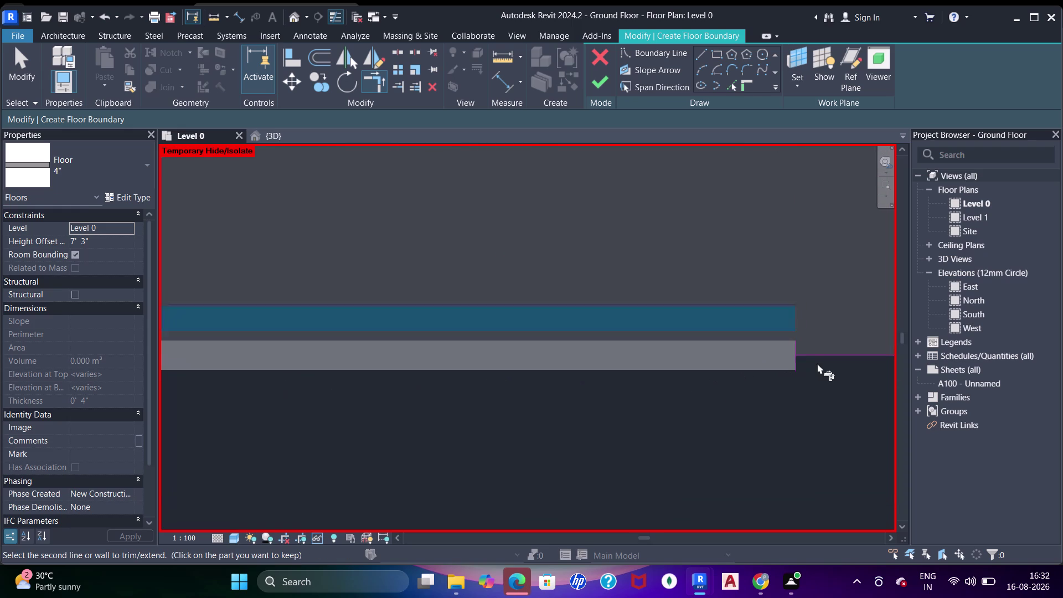
scroll(up, 3)
click(789, 364)
click(788, 366)
click(795, 356)
scroll(down, 3)
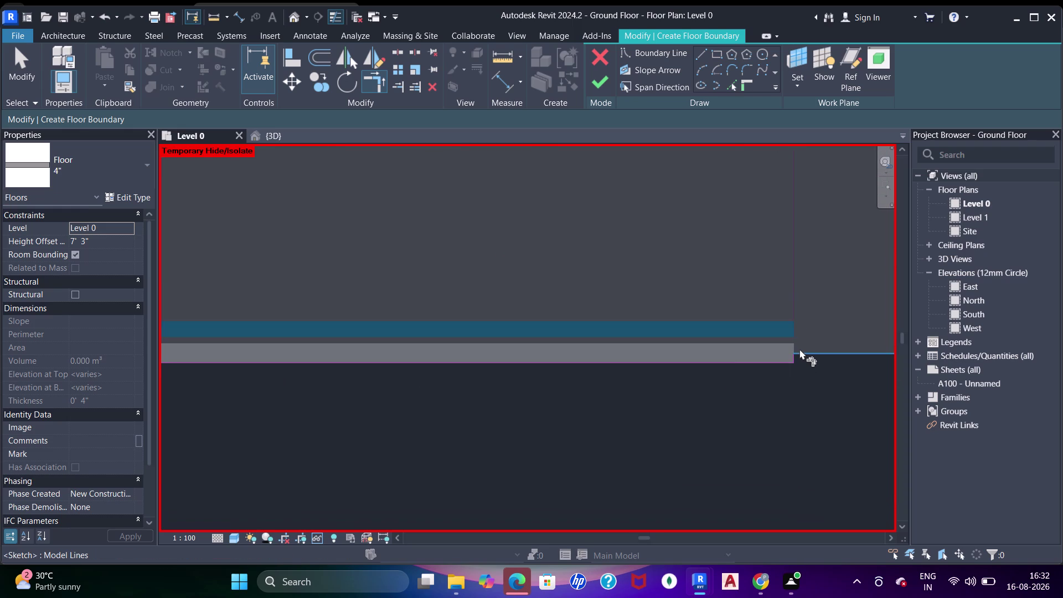
scroll(down, 3)
middle_drag(800, 350, 687, 351)
click(752, 285)
click(773, 251)
scroll(down, 3)
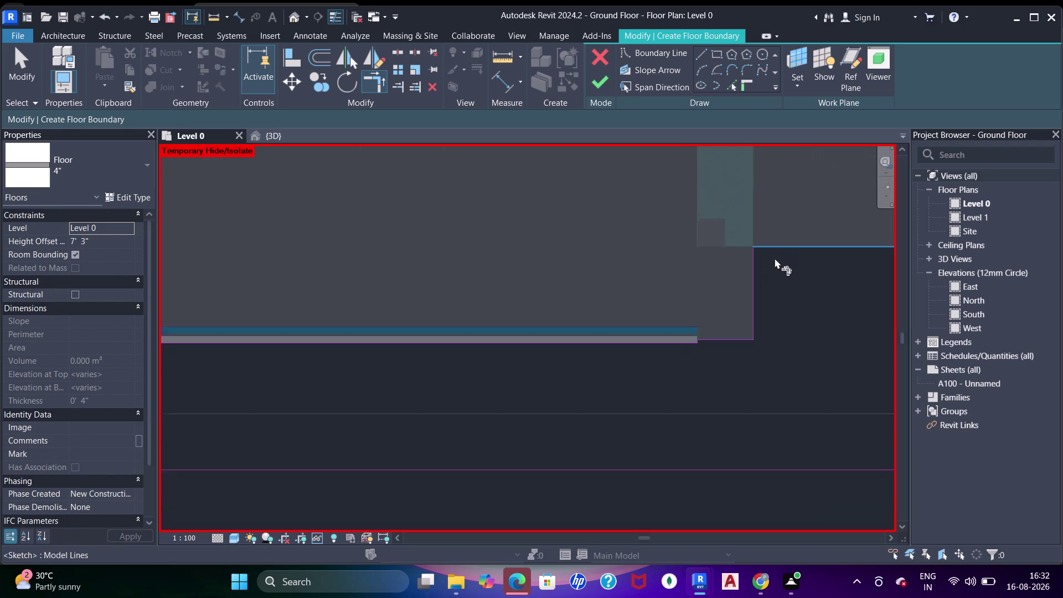
Trim the boundary corner near the WS window.
middle_drag(754, 292, 601, 333)
scroll(down, 3)
middle_drag(733, 330, 563, 355)
click(762, 316)
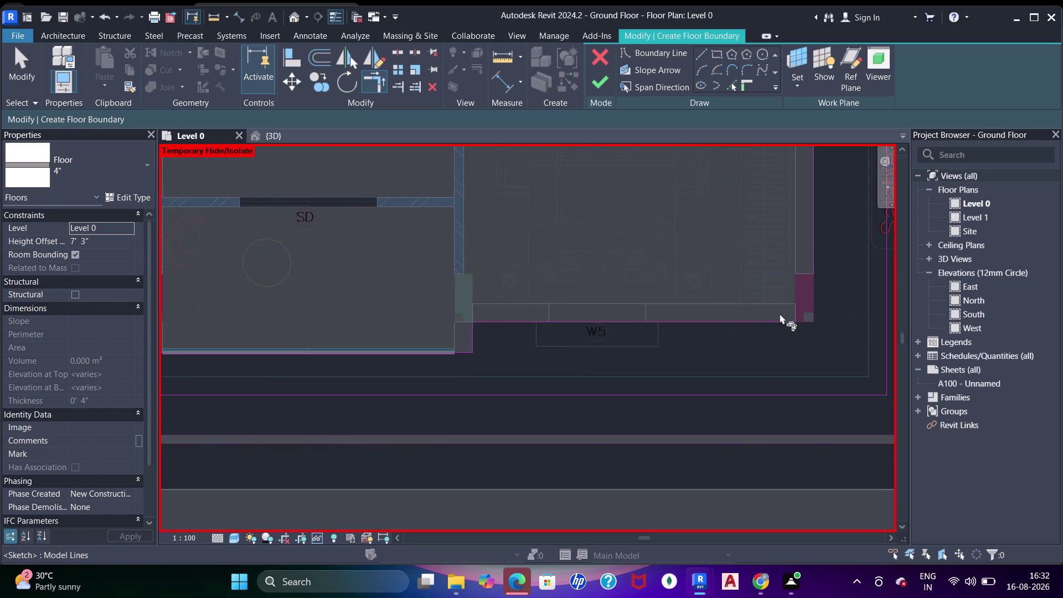
click(816, 242)
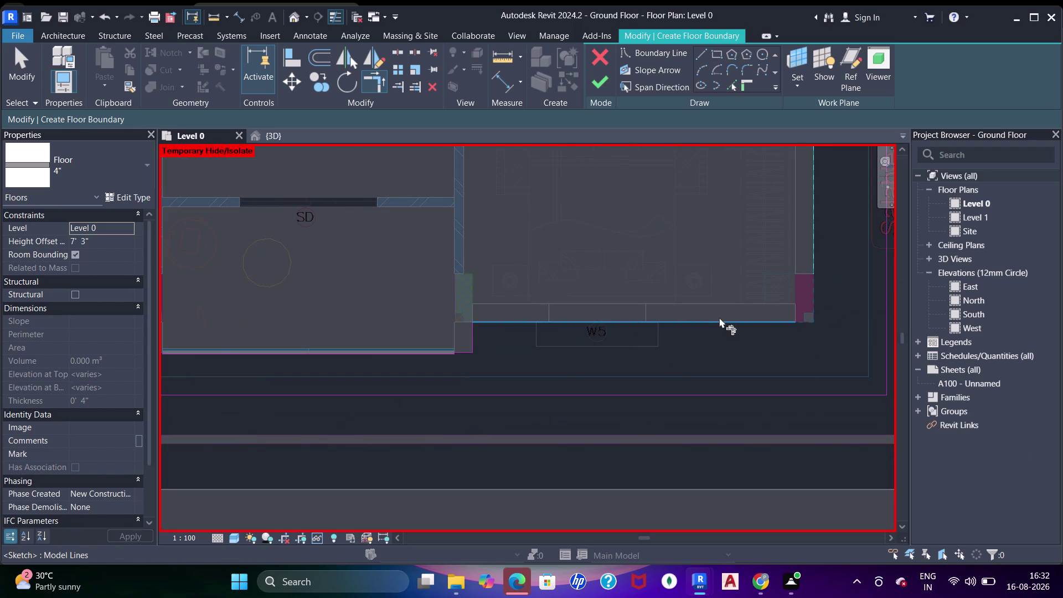
click(720, 318)
scroll(down, 3)
Trim the corner by the top-right kitchen on the apartment's right side.
middle_drag(737, 246, 723, 404)
scroll(up, 3)
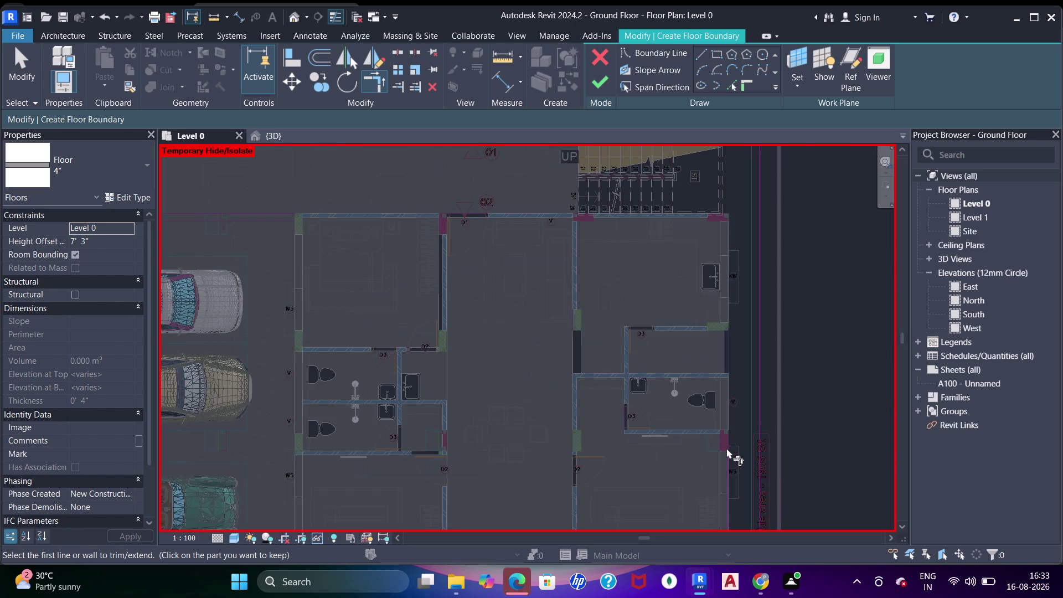
click(727, 449)
middle_drag(753, 296, 744, 477)
scroll(up, 3)
middle_drag(722, 238, 740, 462)
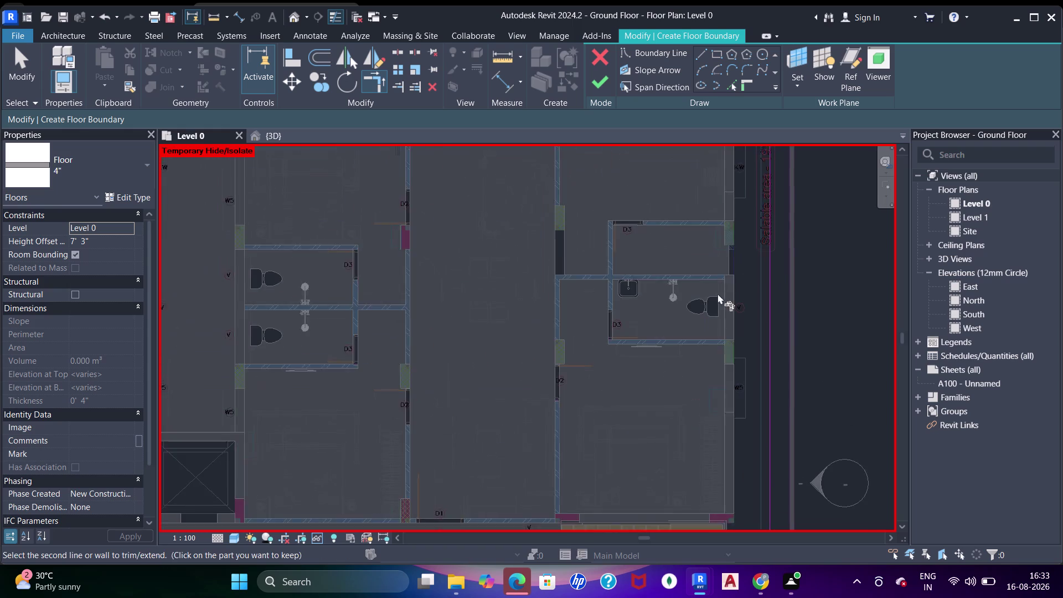
scroll(down, 3)
middle_drag(732, 261, 729, 350)
scroll(up, 3)
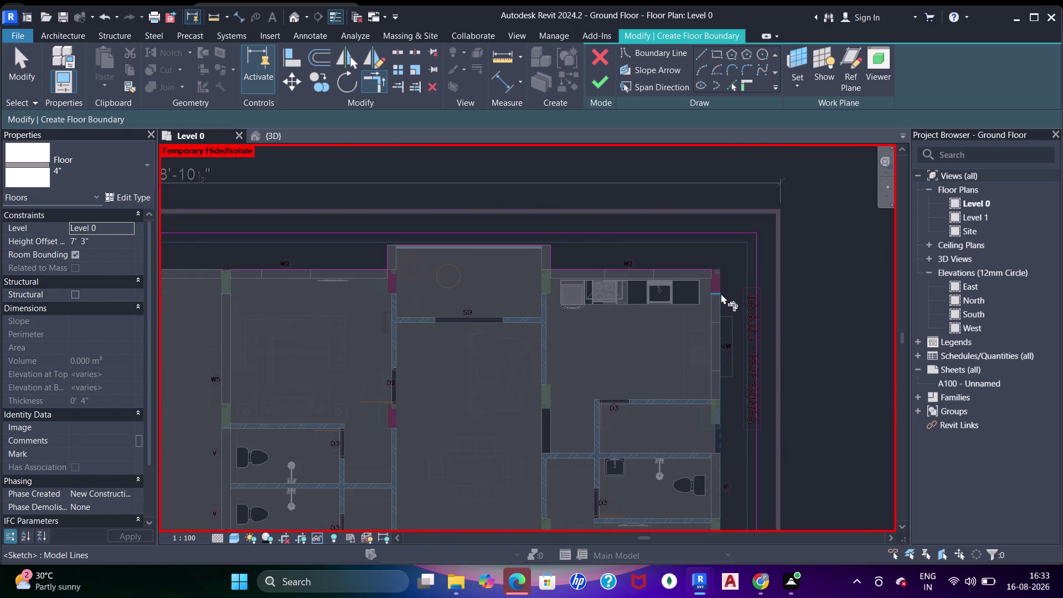
click(721, 293)
scroll(up, 3)
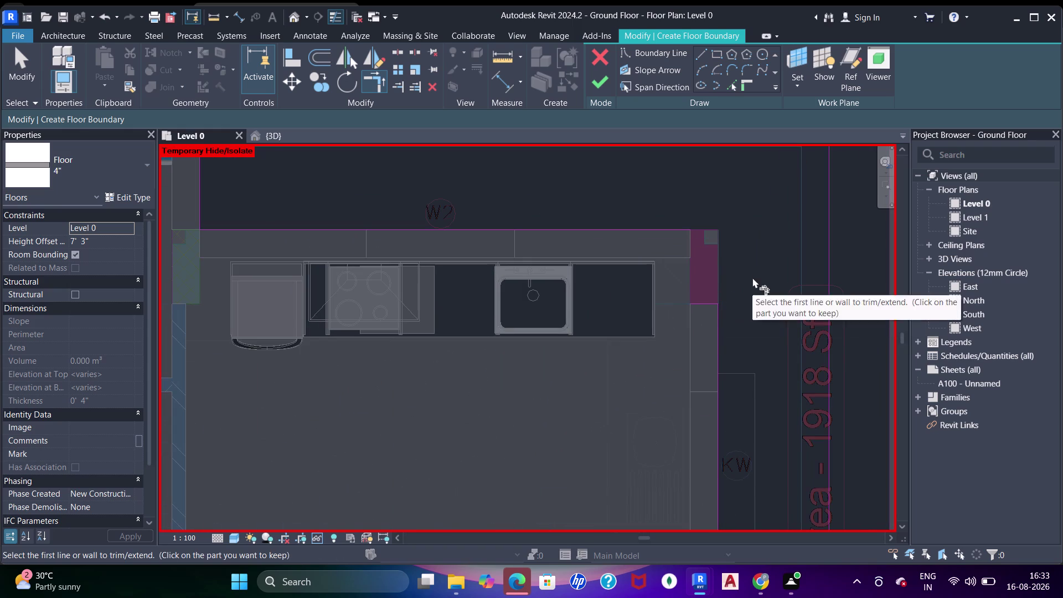
click(678, 229)
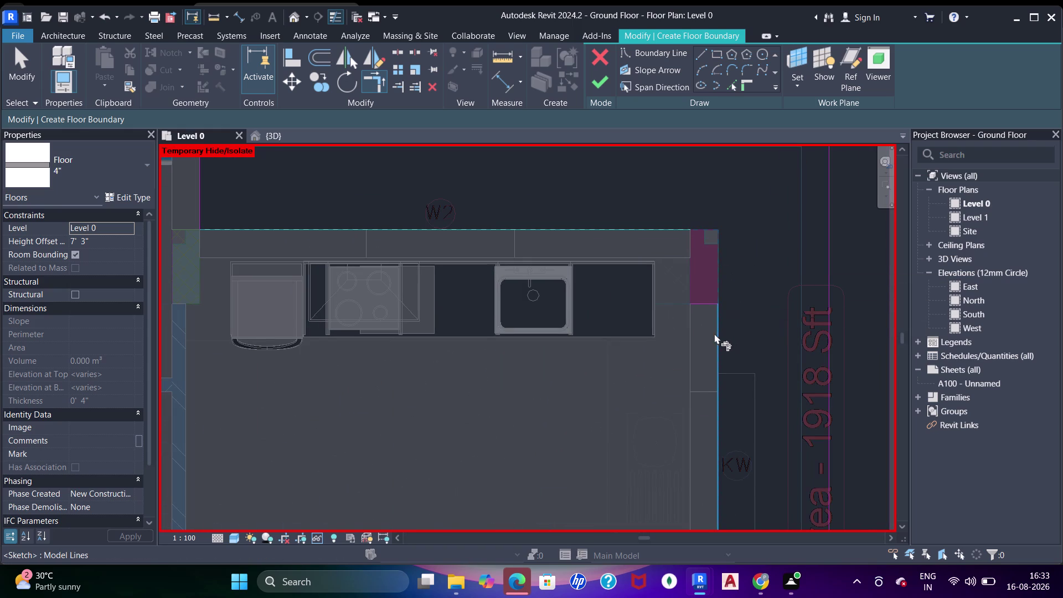
Cancel the pending trim and delete a short boundary line at the kitchen corner.
click(714, 333)
key(Escape)
key(Escape)
click(711, 308)
key(Delete)
key(BackSpace)
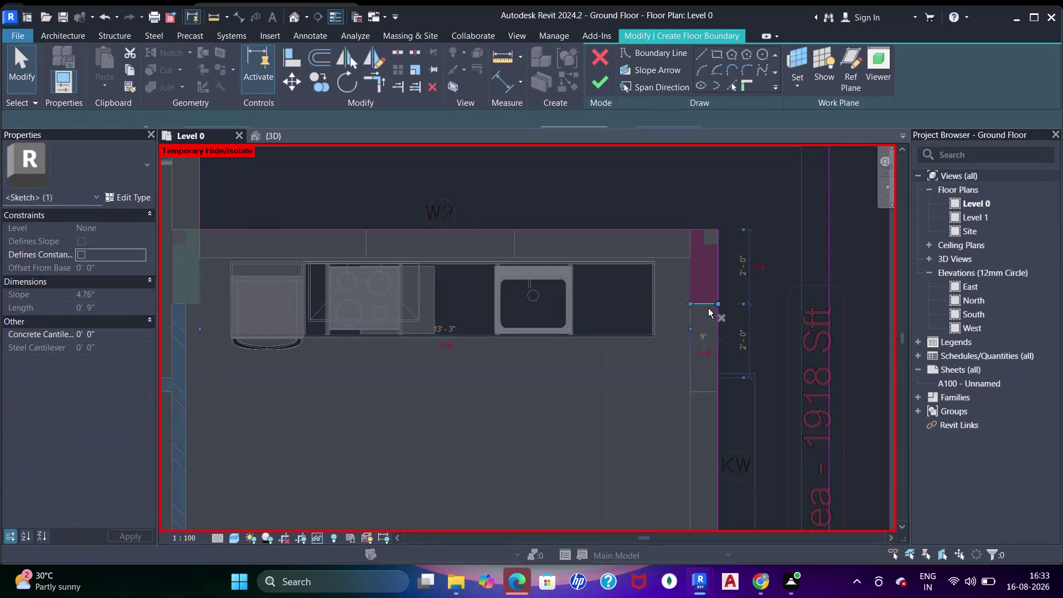
Restart Trim (TR) and trim the corners at the kitchen's top-left.
text(tr)
scroll(down, 3)
middle_drag(618, 321, 683, 336)
scroll(down, 3)
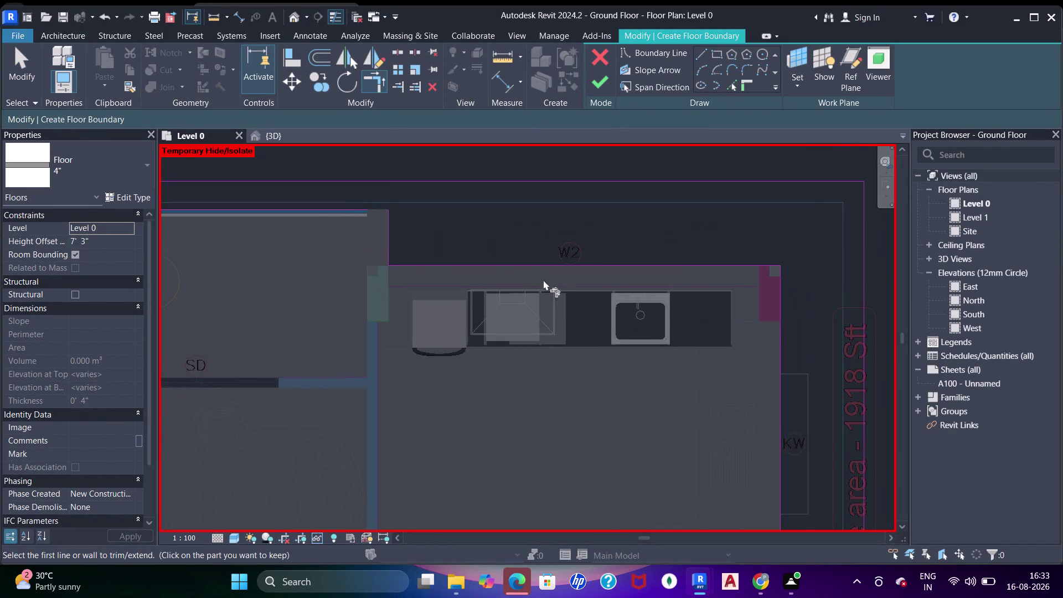
middle_drag(537, 291, 640, 335)
scroll(up, 3)
drag(466, 262, 481, 266)
click(503, 281)
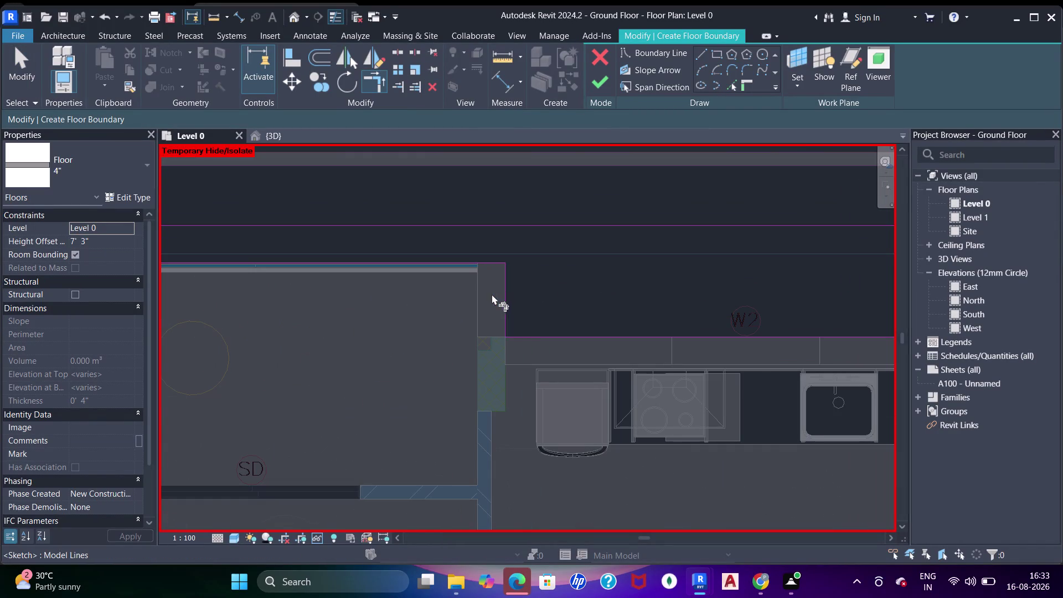
click(506, 332)
click(518, 340)
Trim the boundary corner above the SD room.
middle_drag(338, 327, 725, 363)
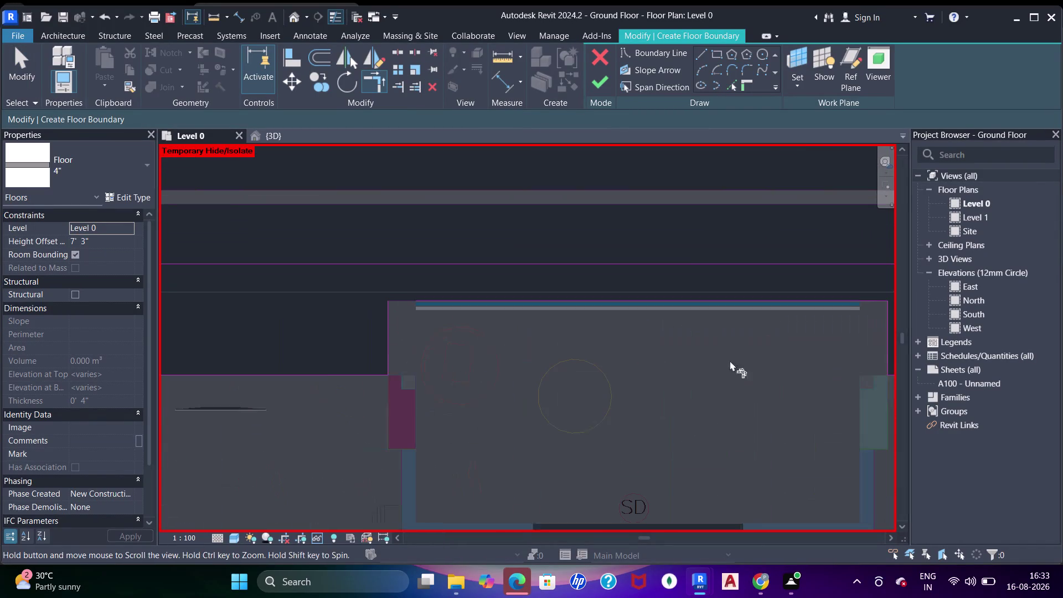
click(394, 318)
click(439, 300)
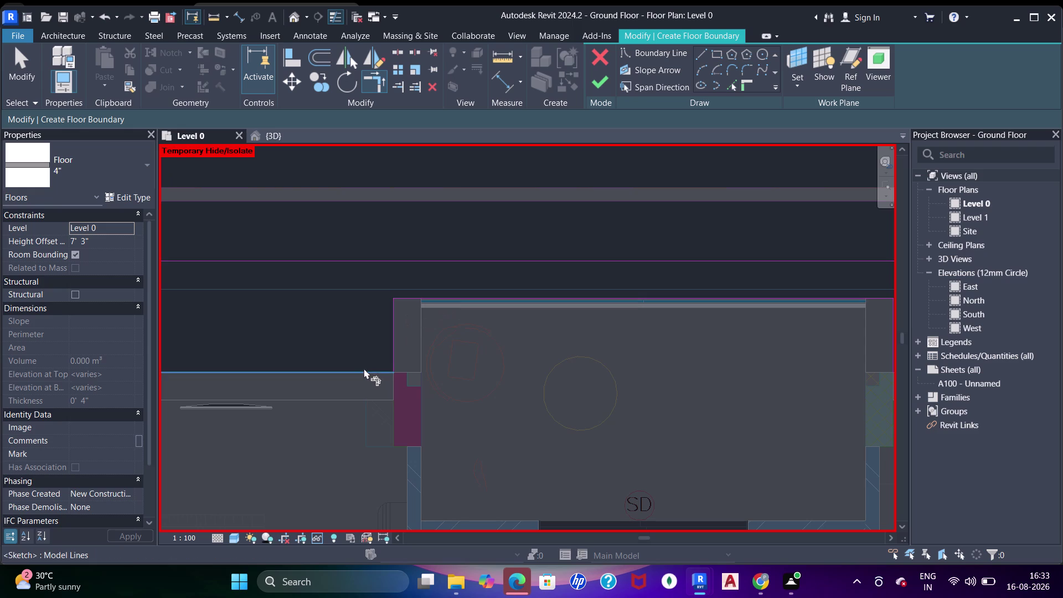
drag(363, 371, 371, 369)
click(394, 349)
scroll(down, 3)
Trim the corners along the apartment's top edge at the SD room.
middle_drag(254, 367, 603, 388)
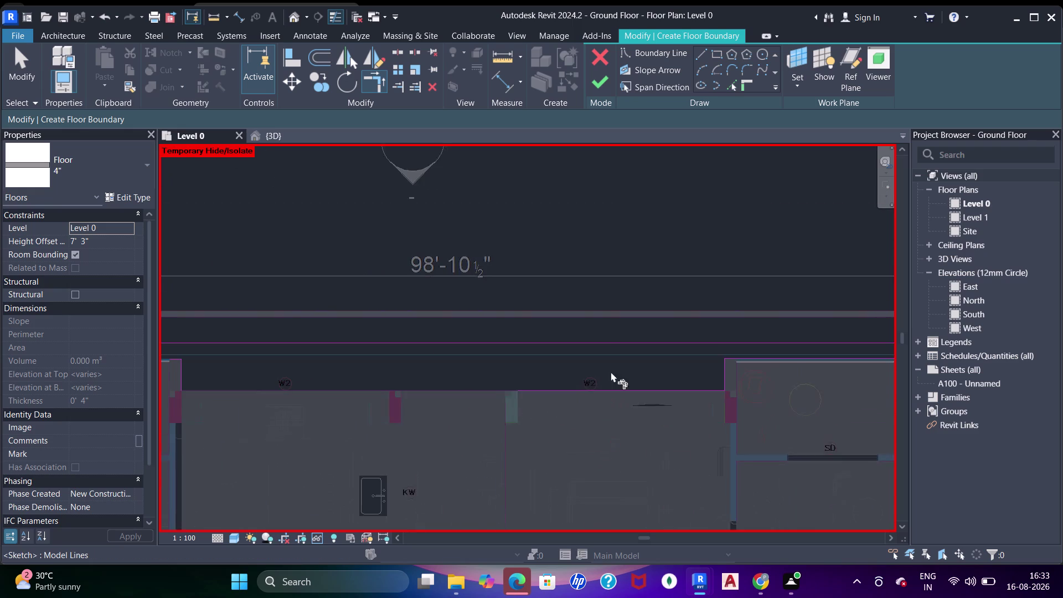
click(535, 376)
middle_drag(351, 364, 535, 387)
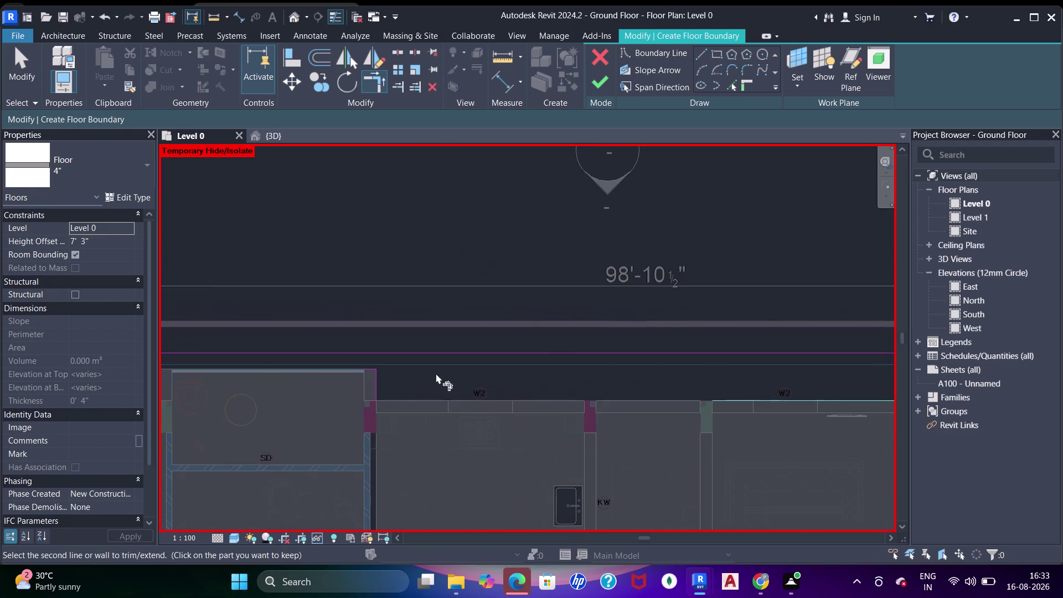
click(375, 379)
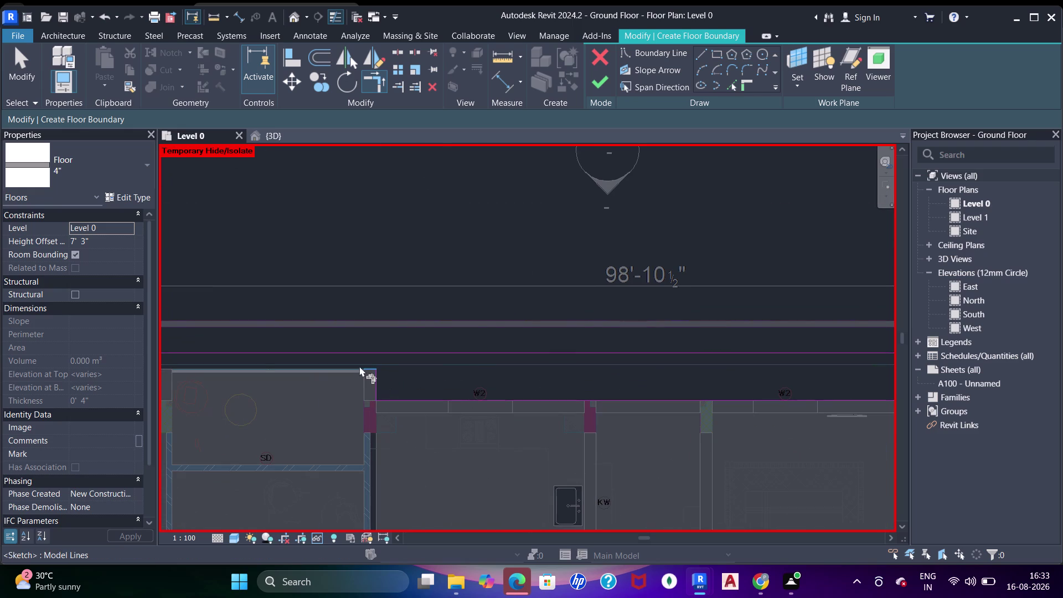
click(360, 366)
click(375, 374)
middle_drag(335, 380, 489, 394)
scroll(up, 3)
drag(524, 383, 518, 384)
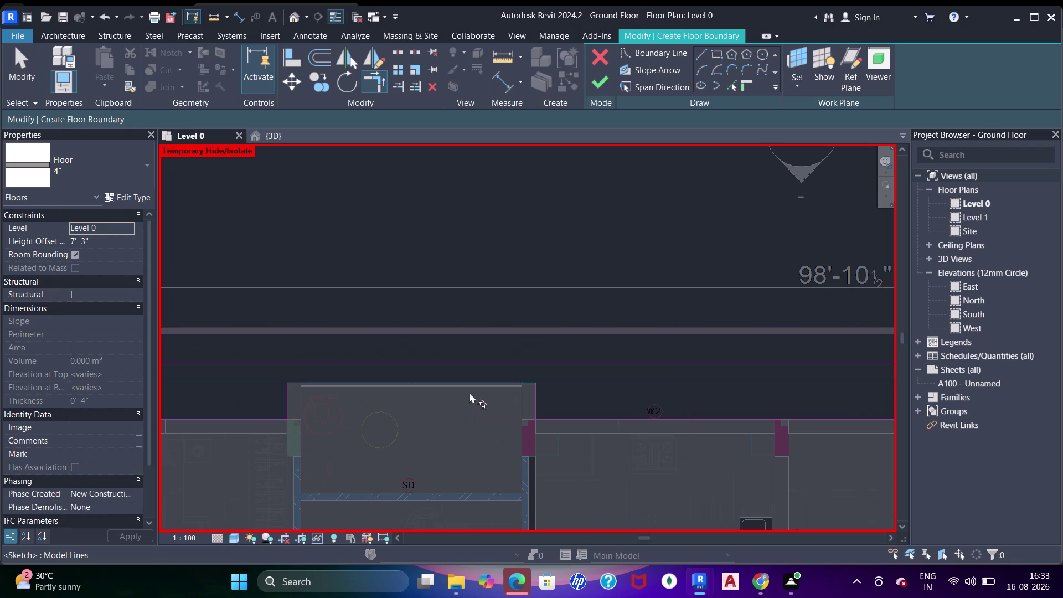
click(292, 395)
Join the boundary lines at the building's upper-left corner.
middle_drag(277, 416, 577, 429)
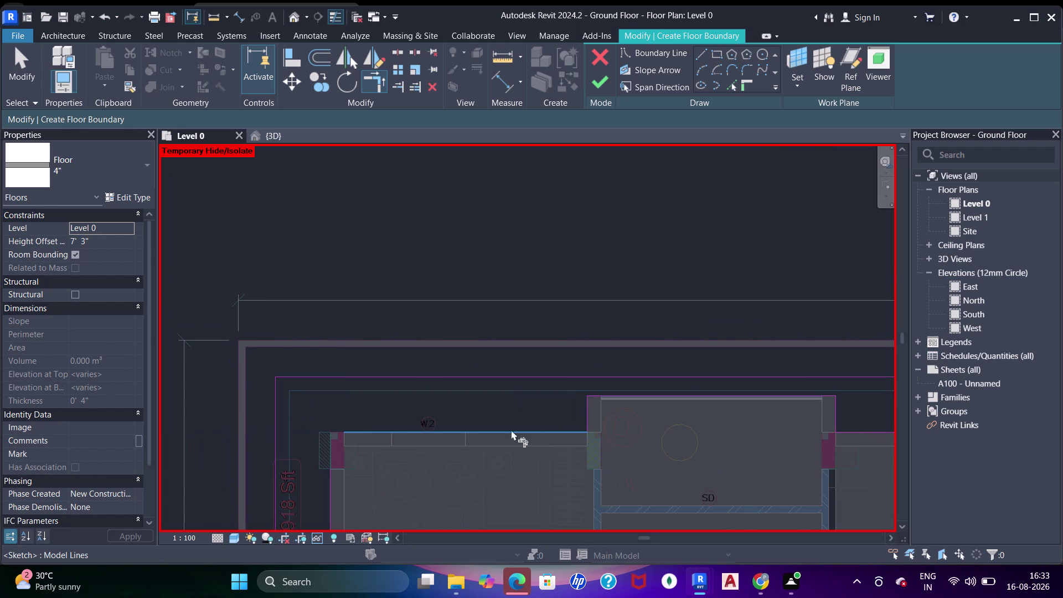
click(366, 428)
click(329, 488)
scroll(down, 3)
Trim the bottom boundary lines into the bottom-left corner.
middle_drag(410, 453, 453, 265)
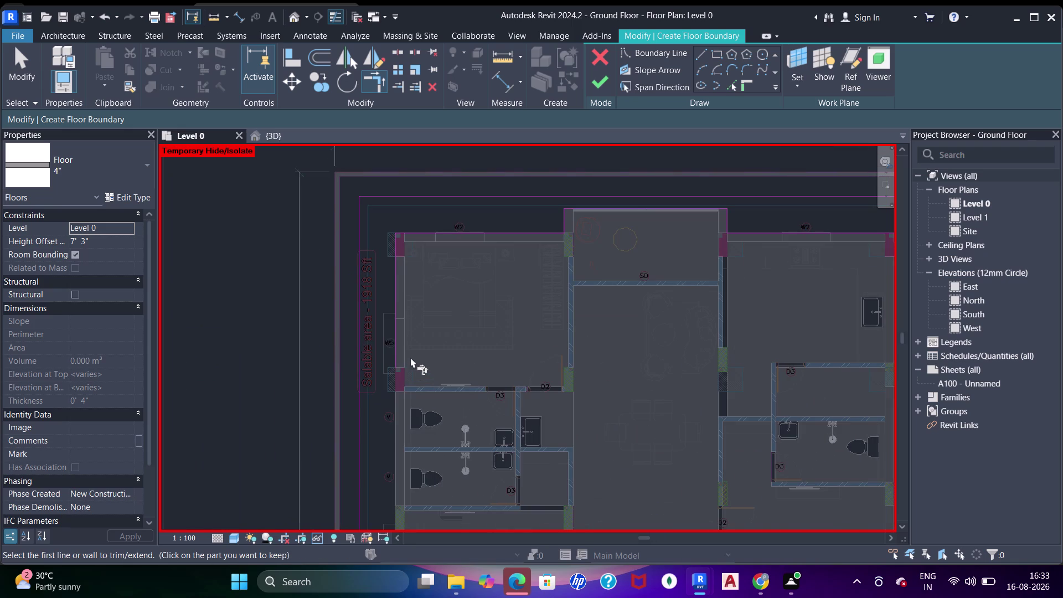
click(393, 336)
middle_drag(433, 424, 448, 229)
middle_drag(505, 422, 431, 187)
middle_drag(434, 320, 496, 128)
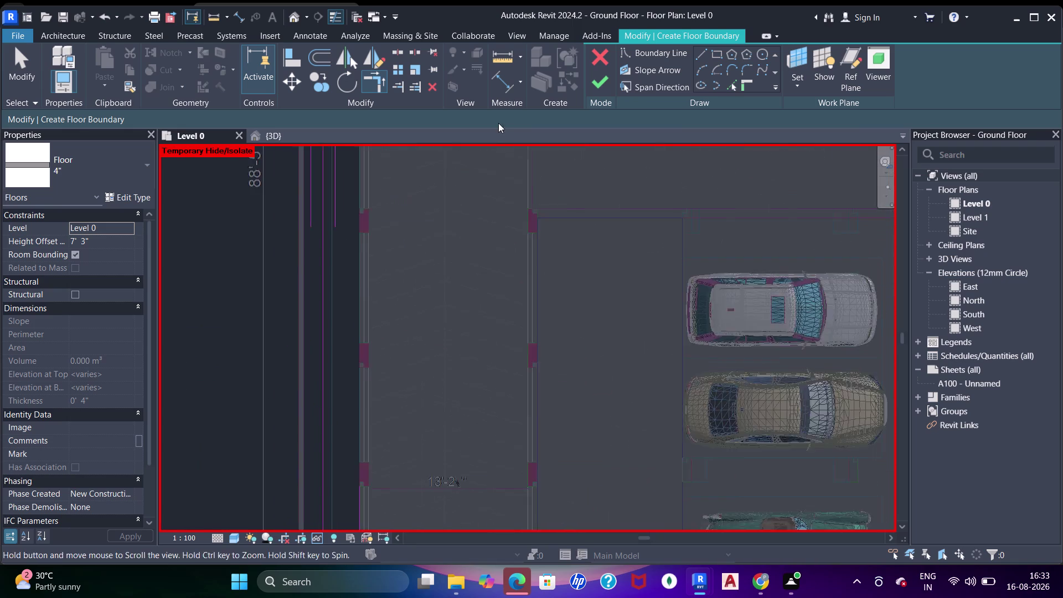
middle_drag(496, 128, 499, 123)
middle_drag(477, 331, 462, 198)
middle_drag(433, 380, 422, 328)
click(374, 282)
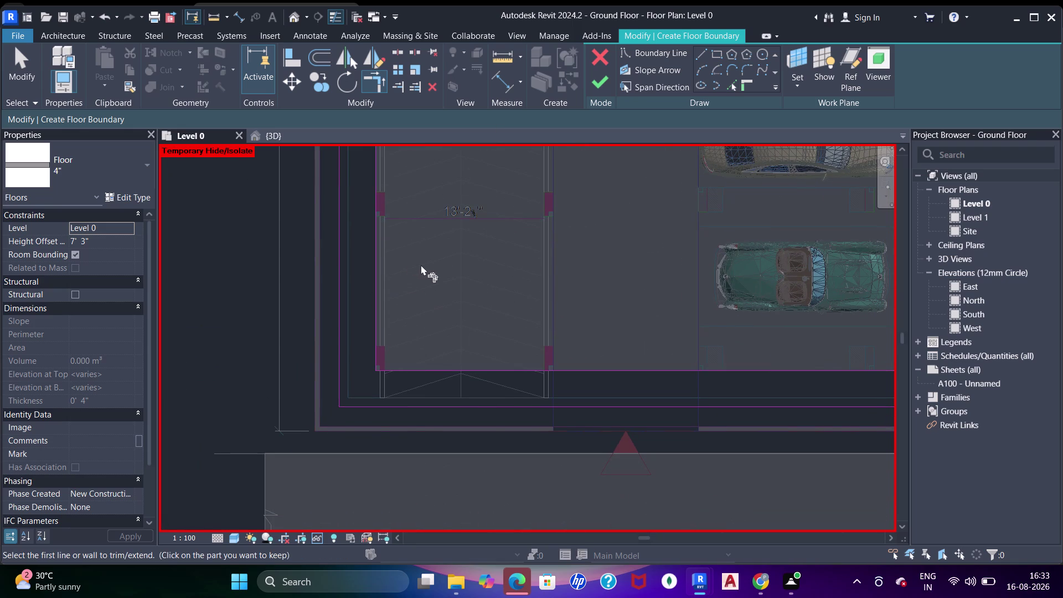
click(609, 81)
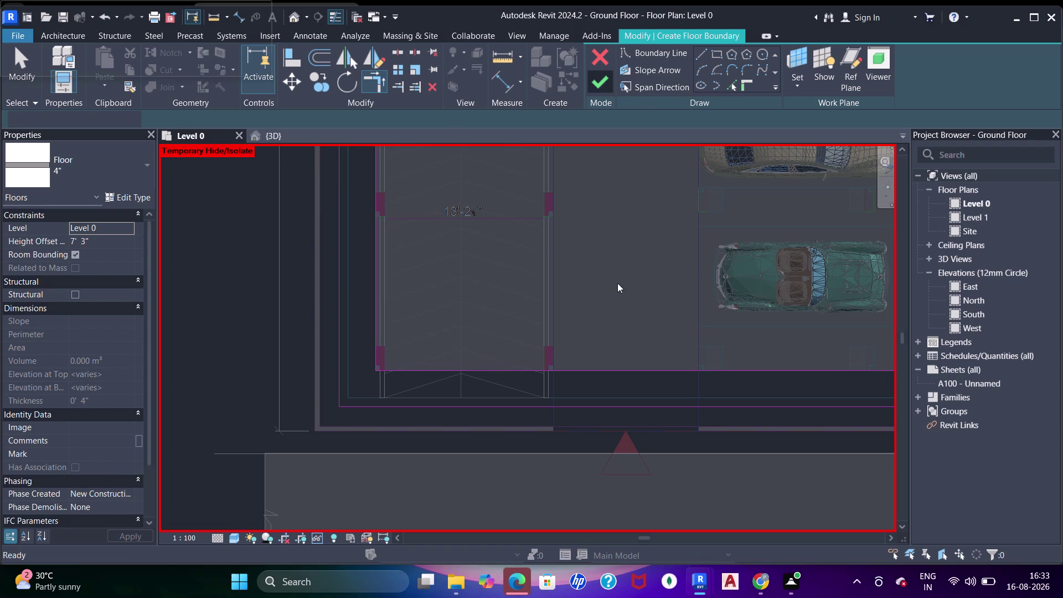
Finish the floor sketch and set Height Offset From Level to 0' 0".
click(275, 136)
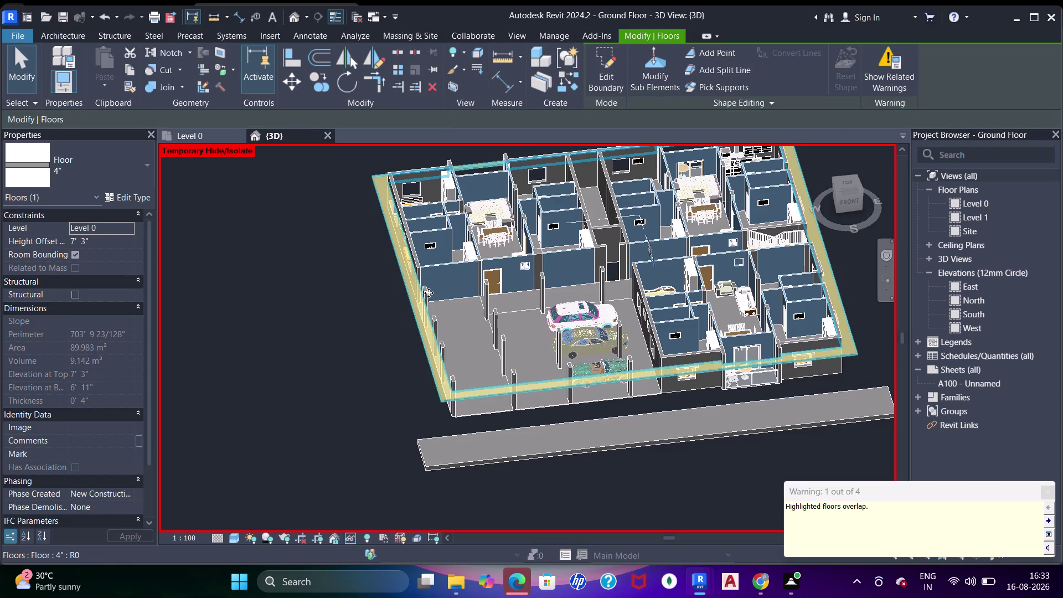
click(99, 242)
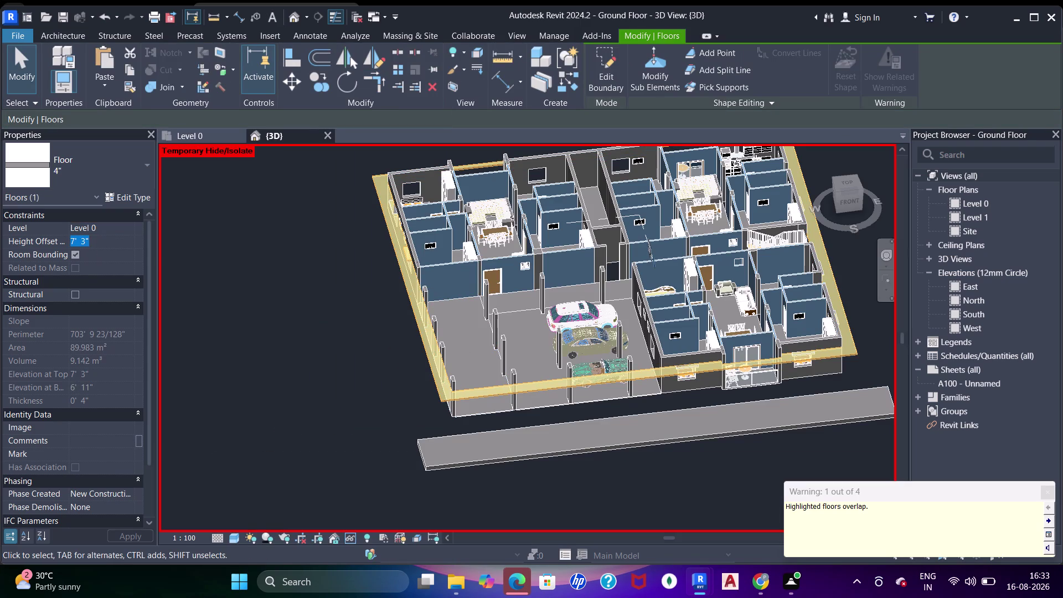
key(0)
key(Return)
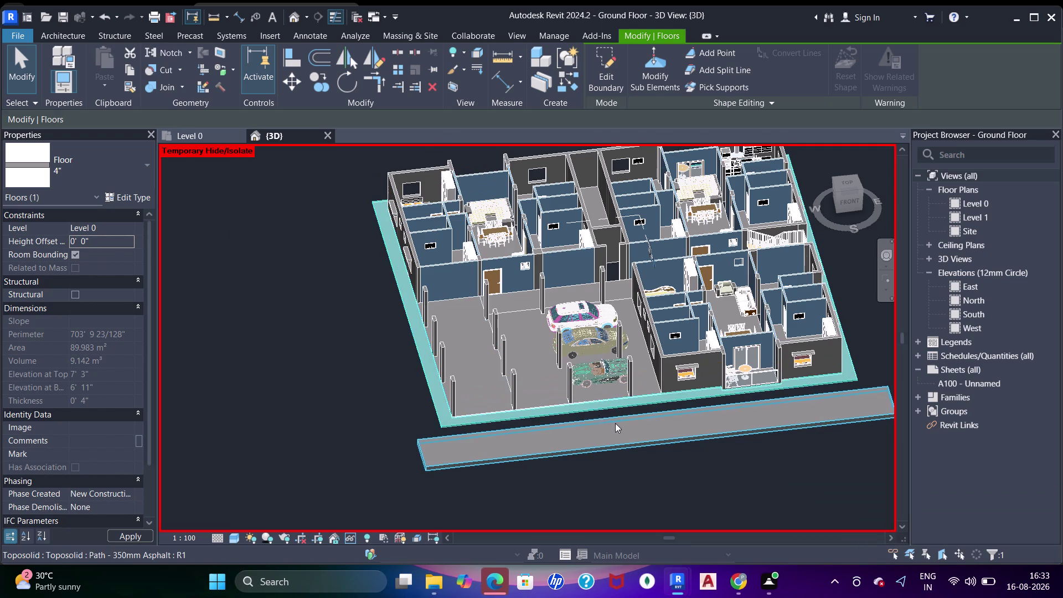
key(Escape)
key(shift+Escape)
Inspect the finished slab in 3D, then go back to the Level 0 floor plan.
middle_drag(557, 437, 582, 408)
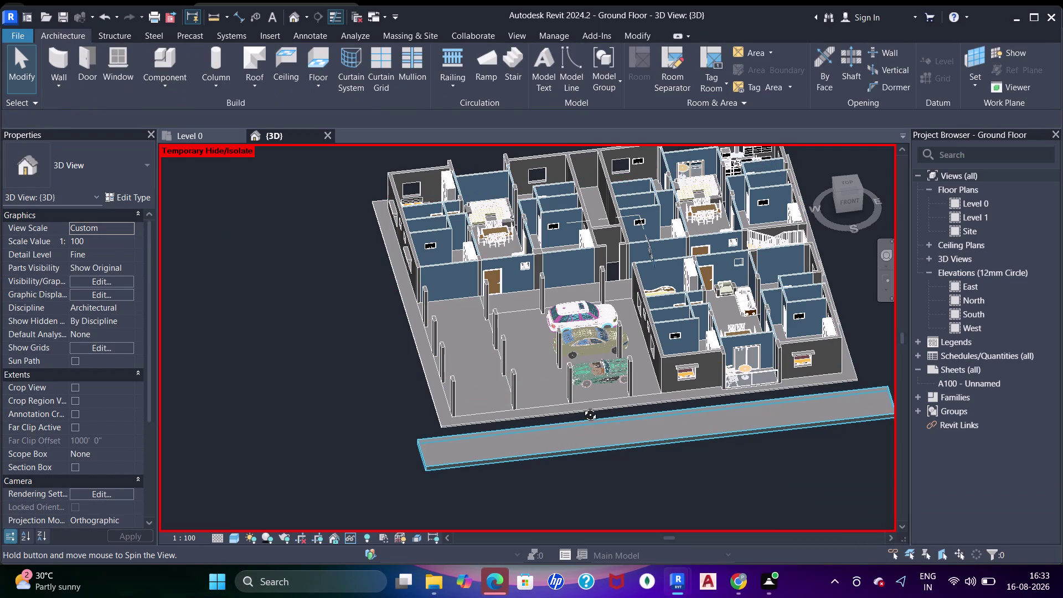
middle_drag(582, 408, 606, 394)
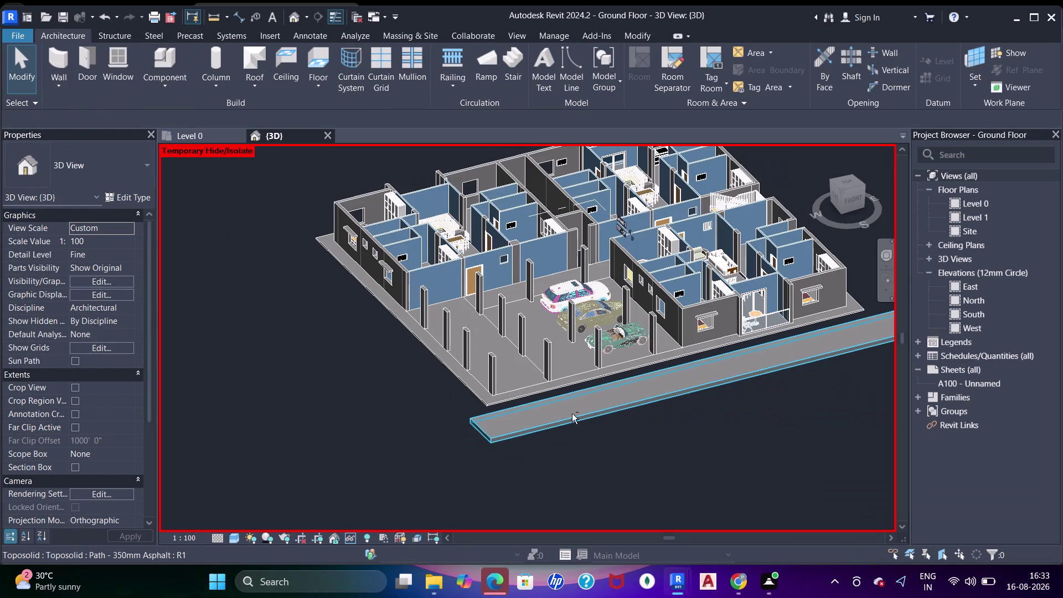
middle_drag(578, 415, 606, 433)
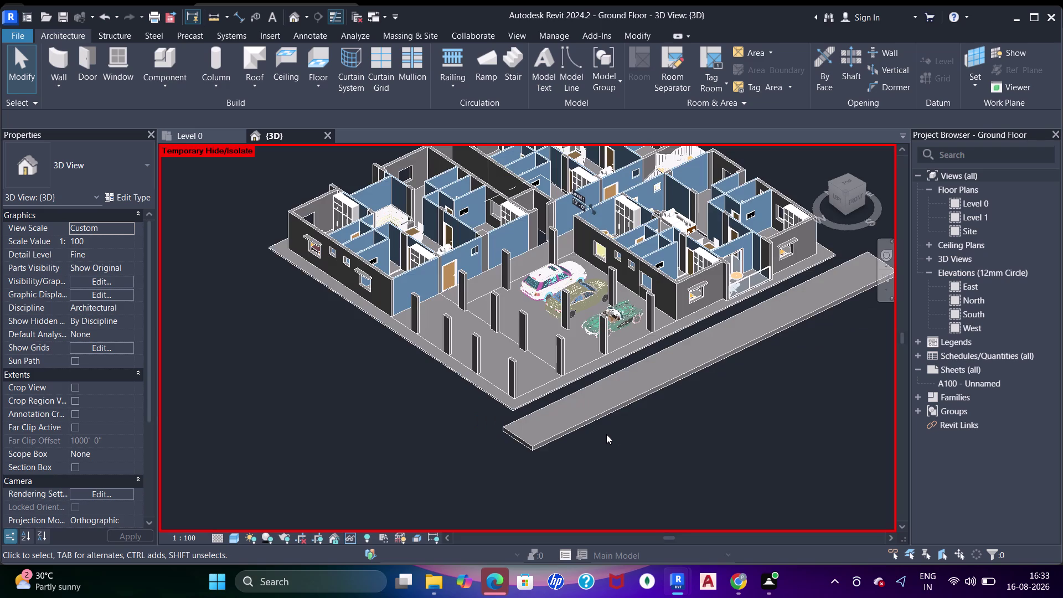
scroll(up, 3)
scroll(down, 3)
middle_drag(657, 259, 670, 282)
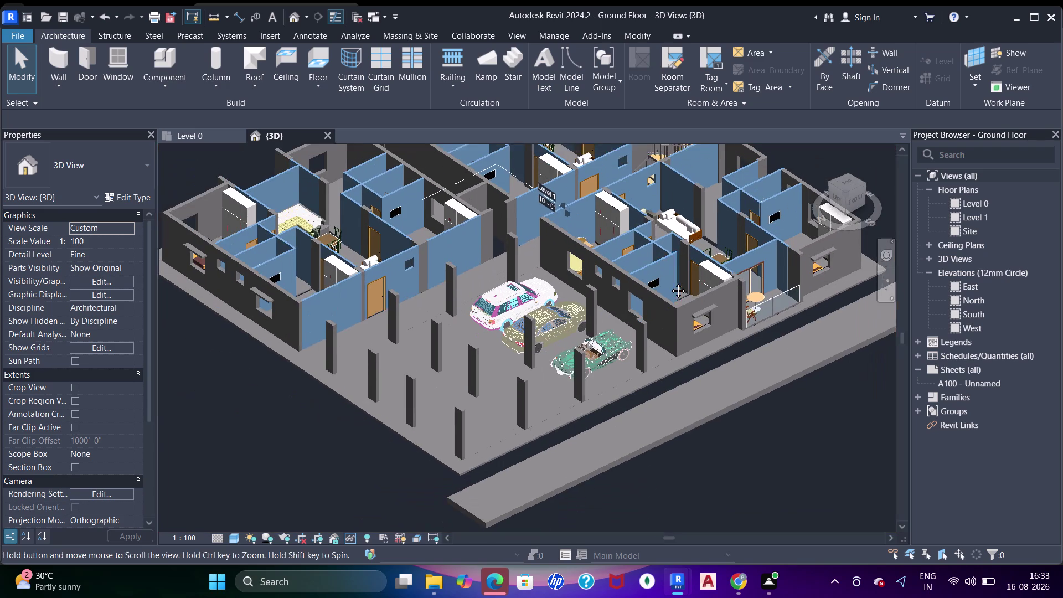
middle_drag(670, 282, 676, 285)
click(202, 136)
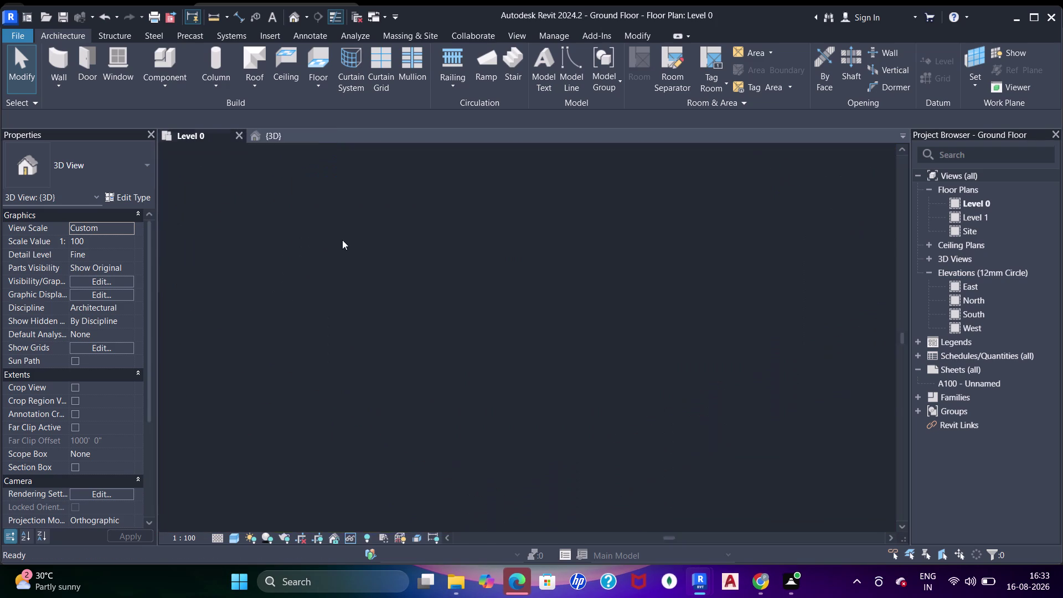
Start the Wall tool on the Level 0 plan and view its type properties without duplicating.
scroll(down, 3)
middle_drag(337, 252, 345, 347)
middle_drag(336, 285, 348, 399)
middle_drag(367, 252, 368, 267)
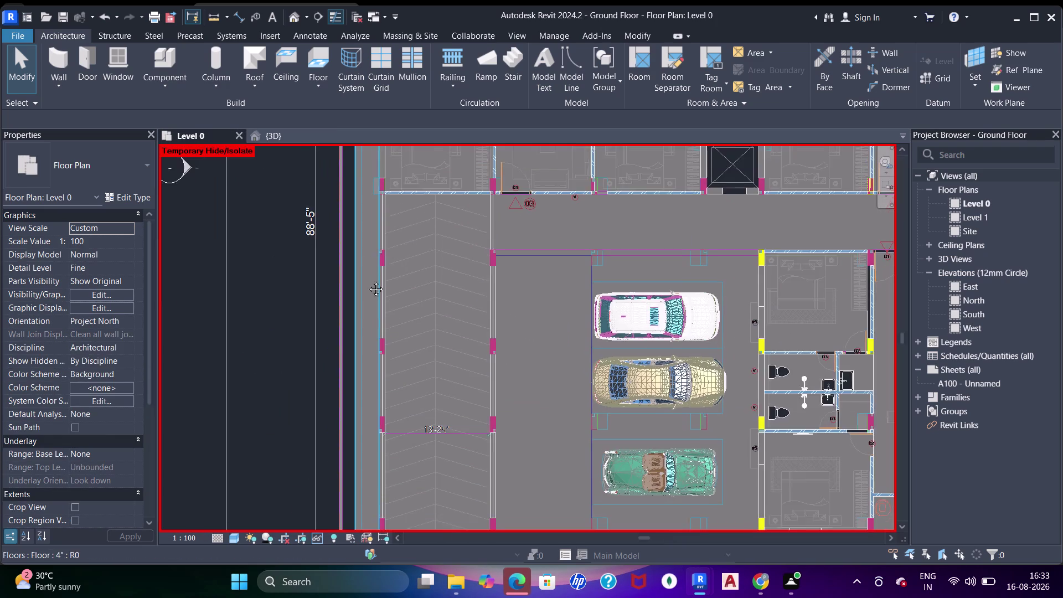
middle_drag(368, 266, 363, 437)
middle_drag(377, 259, 377, 388)
text(wa)
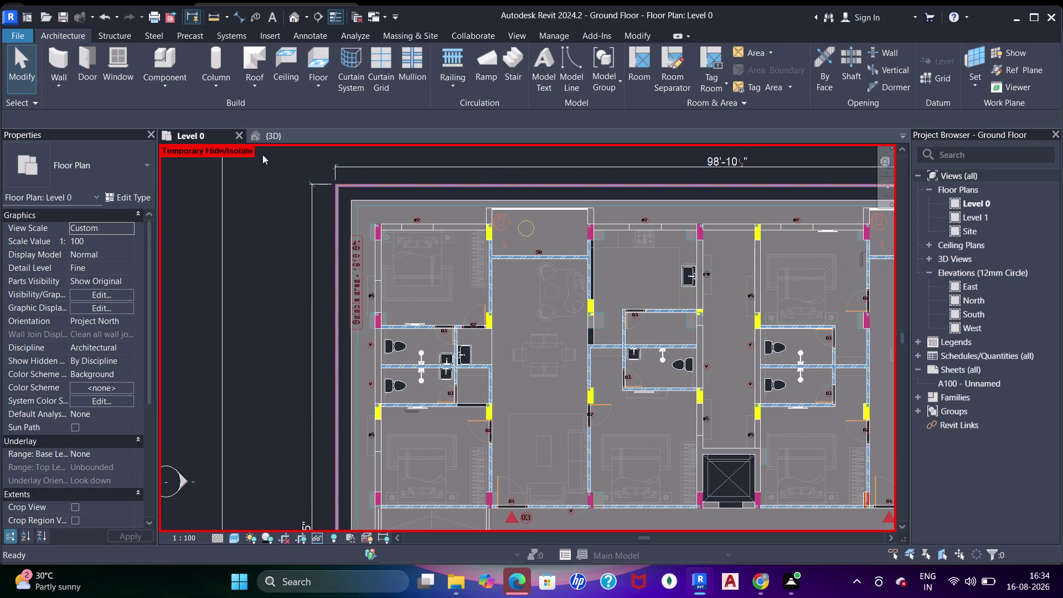
click(123, 195)
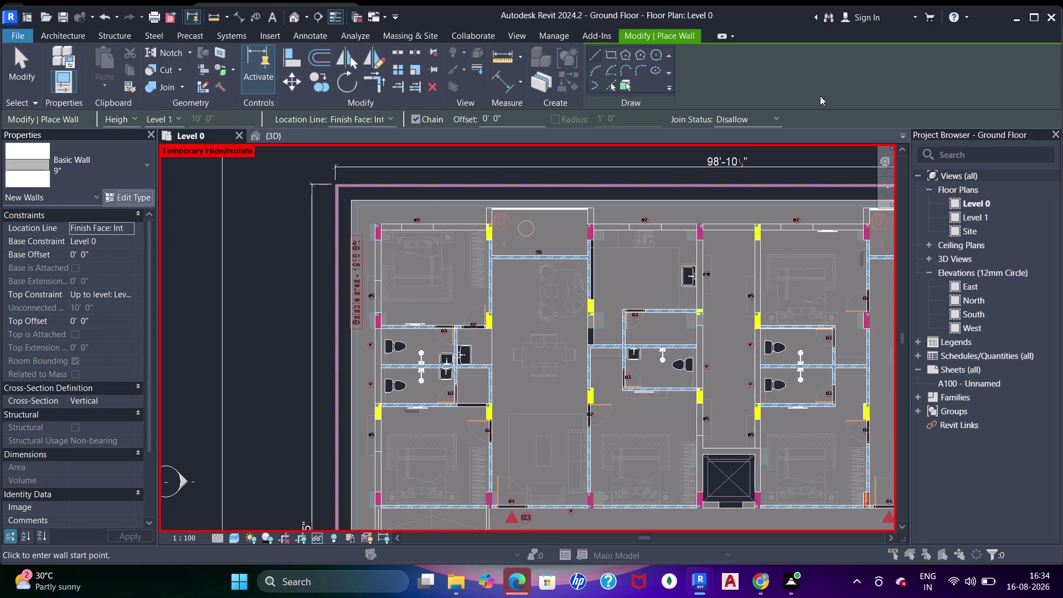
click(835, 126)
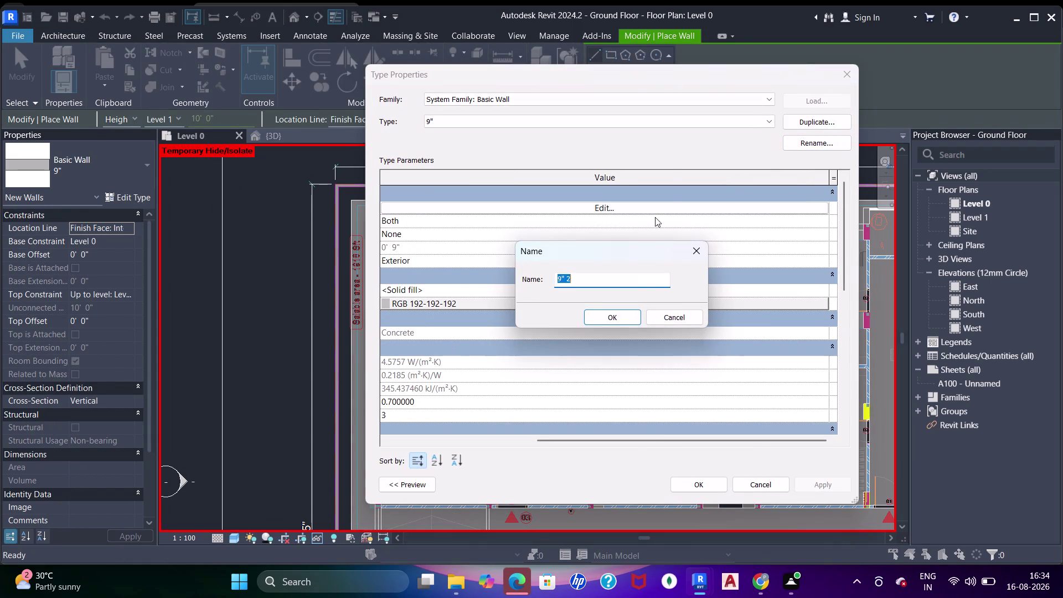
click(858, 69)
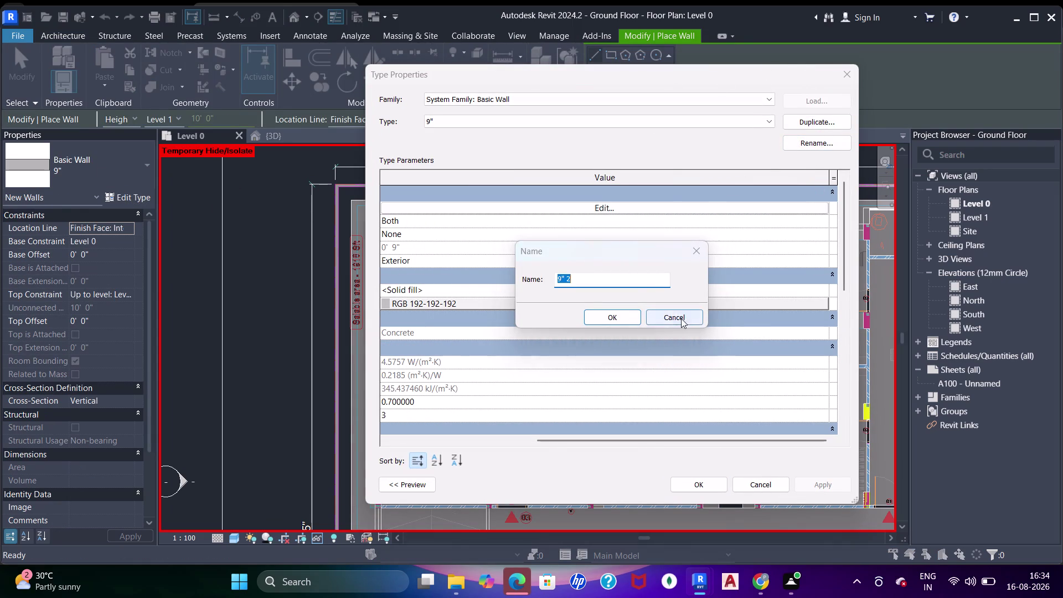
drag(681, 318, 690, 312)
click(844, 79)
Select the Basic Wall Brick Wall 4.5" type and switch to Pick Lines placement.
click(111, 176)
scroll(up, 3)
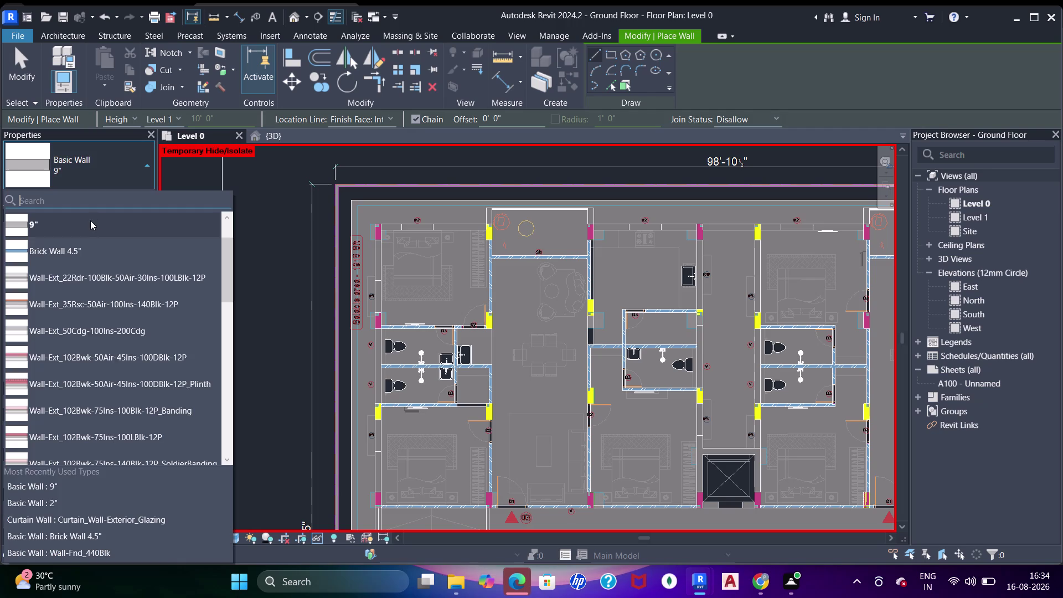
click(65, 251)
scroll(up, 3)
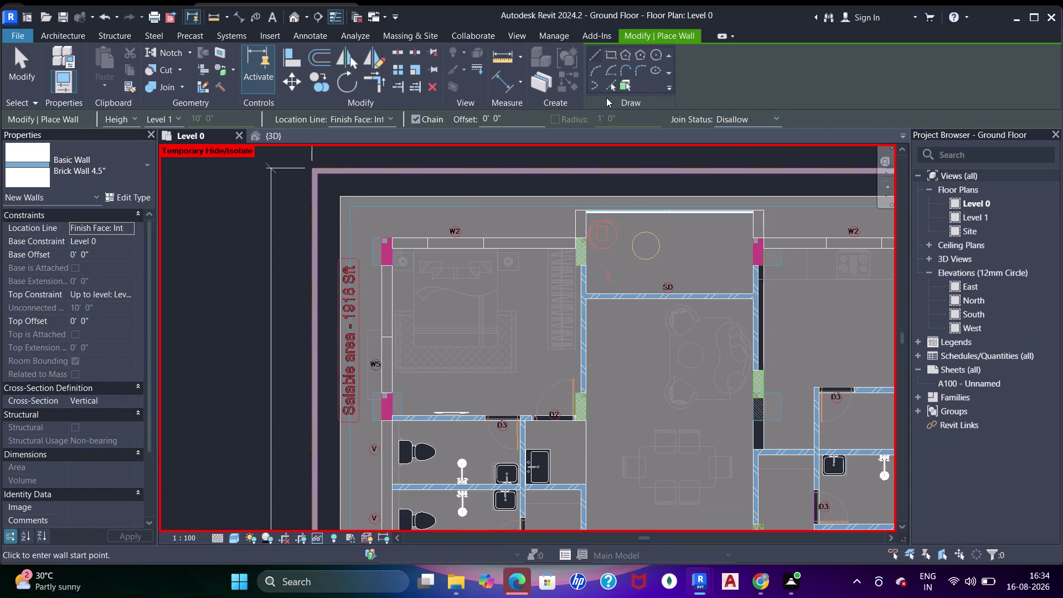
click(610, 88)
scroll(up, 3)
click(129, 293)
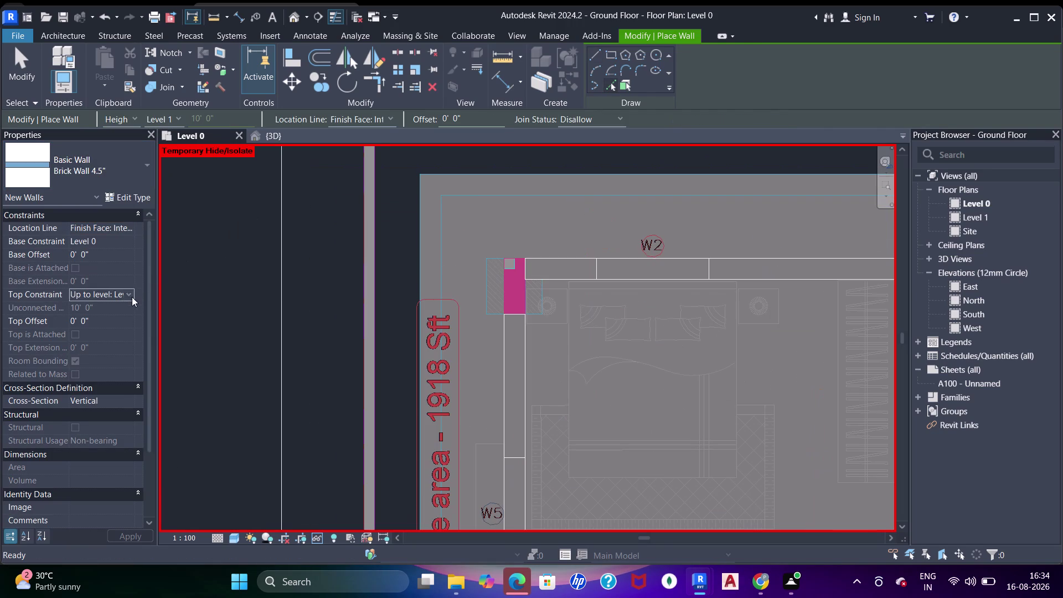
key(Escape)
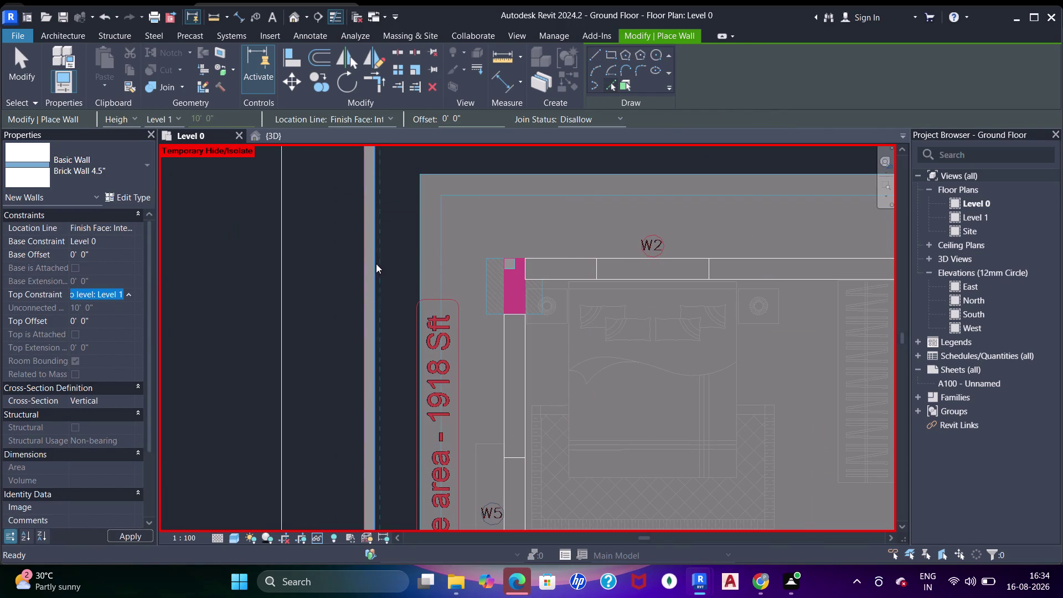
Place 4.5" brick wall segments along the top and right perimeter edges.
click(375, 265)
middle_drag(397, 213, 392, 369)
click(436, 280)
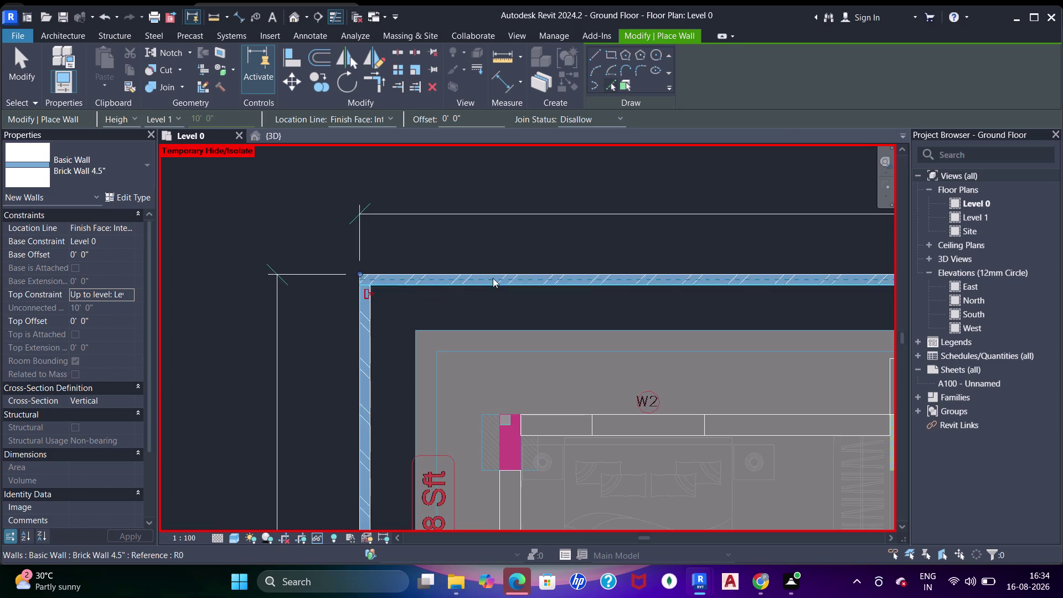
scroll(down, 3)
middle_drag(737, 294, 387, 244)
scroll(down, 3)
middle_drag(739, 273, 405, 269)
scroll(up, 3)
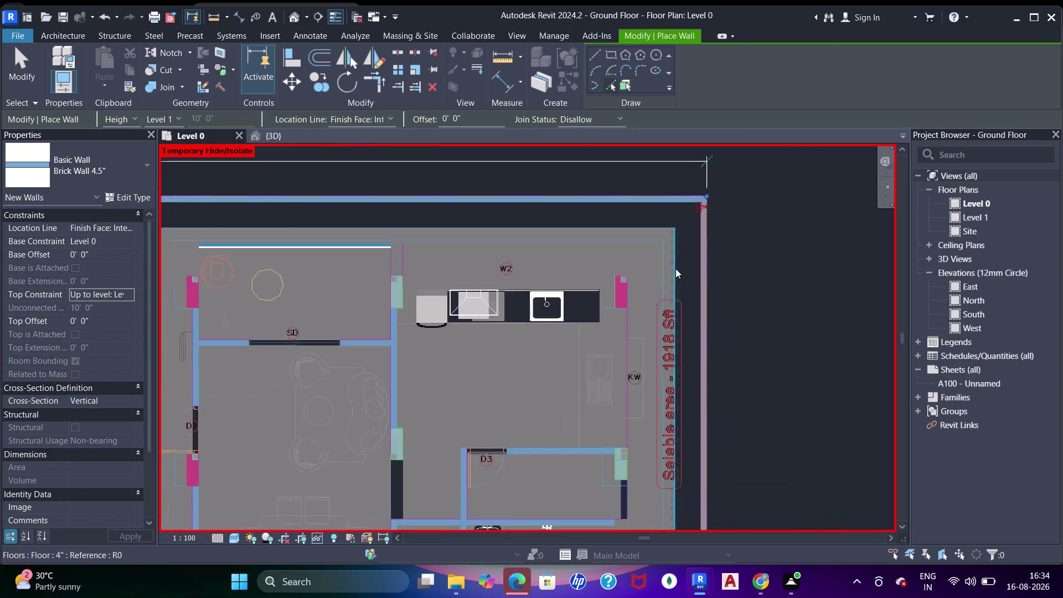
scroll(up, 3)
click(729, 246)
Move down to the bottom boundary line and place the brick wall along it.
scroll(down, 3)
middle_drag(731, 316, 752, 179)
middle_drag(703, 398, 703, 275)
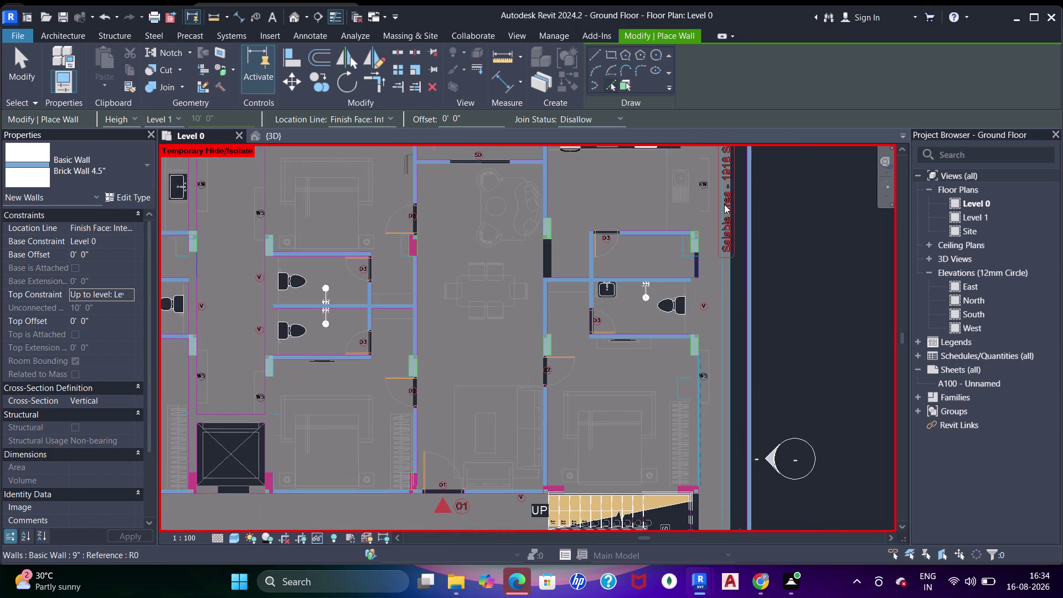
middle_drag(703, 275, 709, 237)
middle_drag(712, 361, 712, 246)
middle_drag(688, 342, 694, 235)
middle_drag(690, 341, 695, 172)
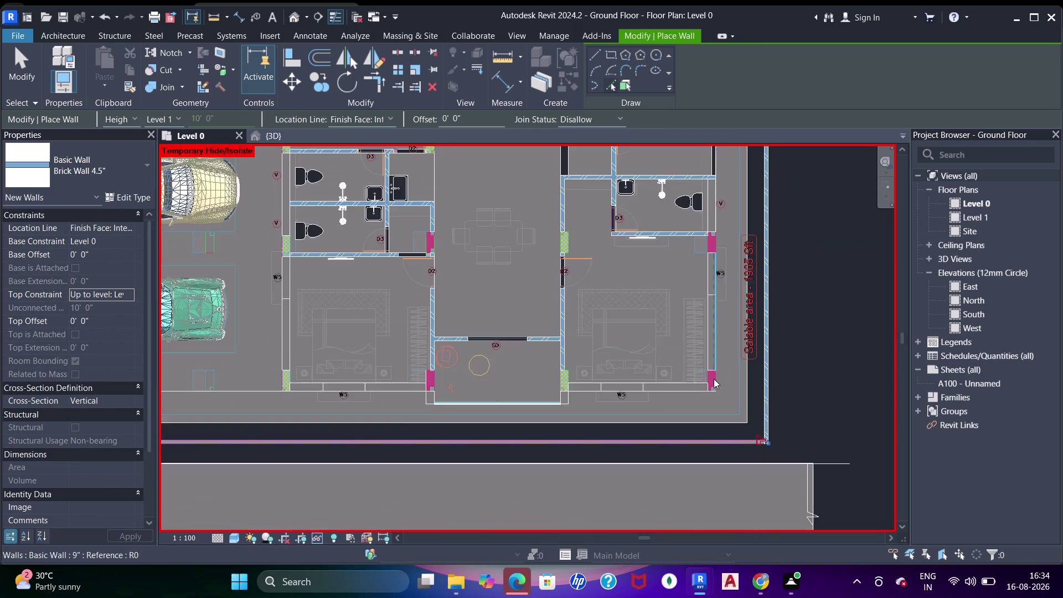
middle_drag(714, 379, 721, 220)
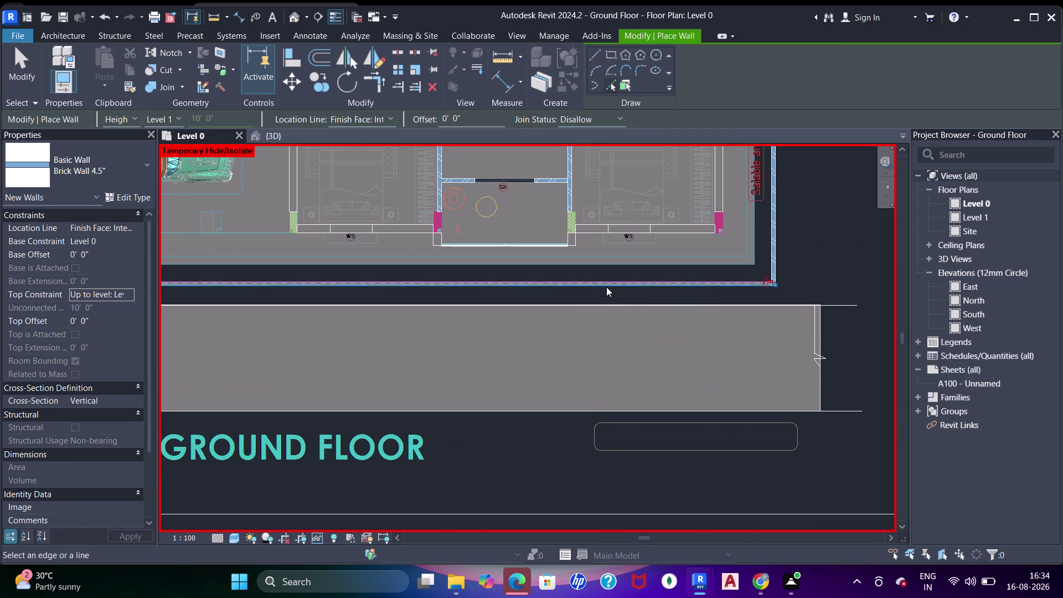
scroll(down, 3)
middle_drag(525, 281, 672, 307)
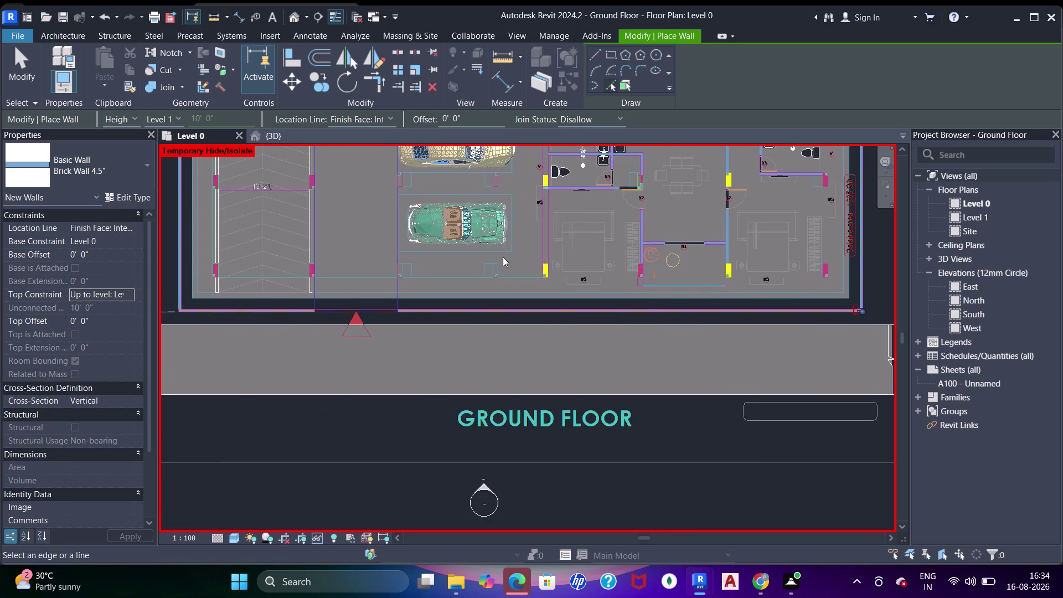
scroll(down, 3)
middle_drag(475, 273, 575, 314)
scroll(up, 3)
middle_drag(321, 364, 432, 361)
scroll(up, 3)
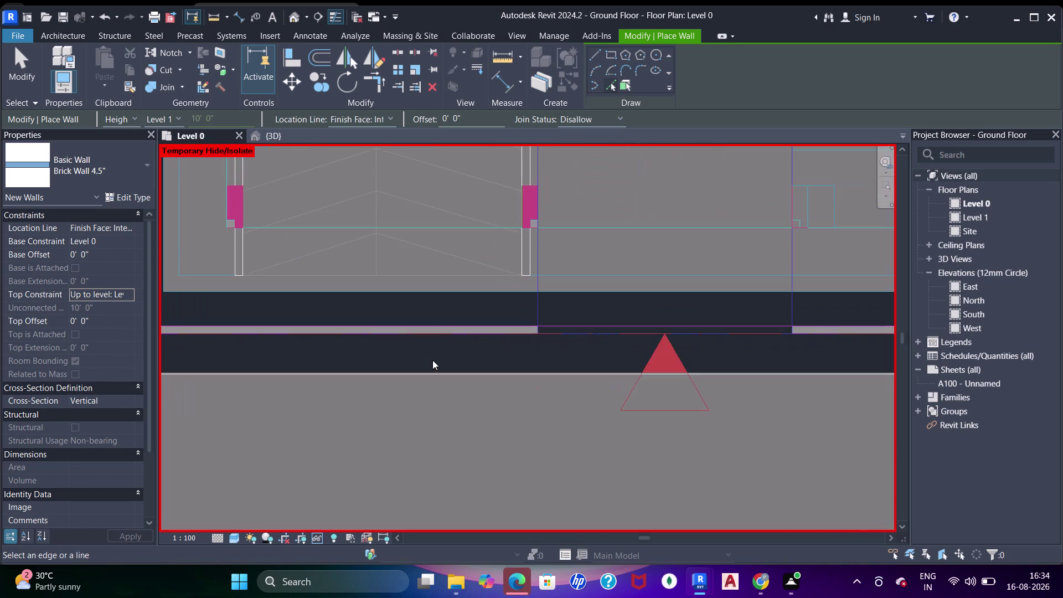
click(422, 330)
Finish wall placement and exit the Wall tool.
scroll(down, 3)
middle_click(485, 328)
key(Escape)
key(Escape)
key(Escape)
key(Escape)
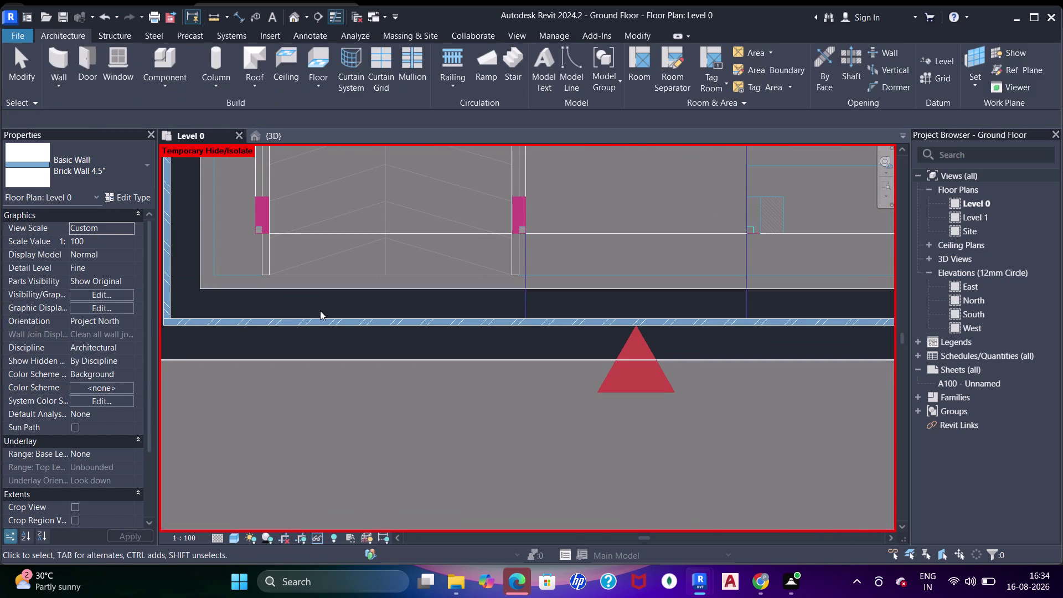
Stretch the long bottom brick wall's ends out to the boundary and toward the gap.
click(312, 321)
scroll(down, 3)
middle_drag(642, 335, 508, 309)
scroll(down, 3)
middle_drag(667, 304, 543, 303)
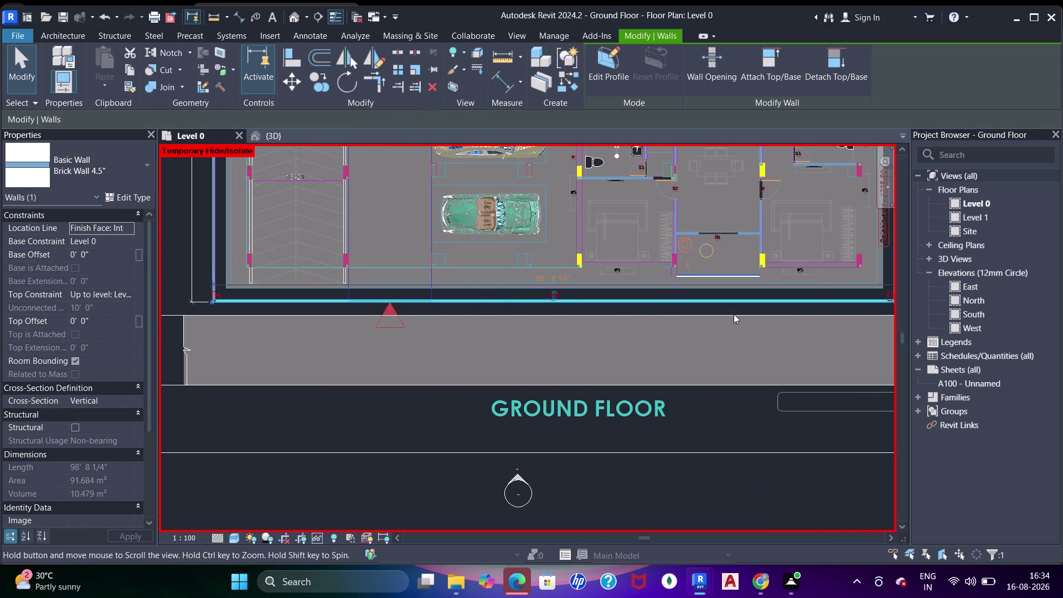
middle_drag(827, 304, 720, 303)
drag(787, 303, 671, 297)
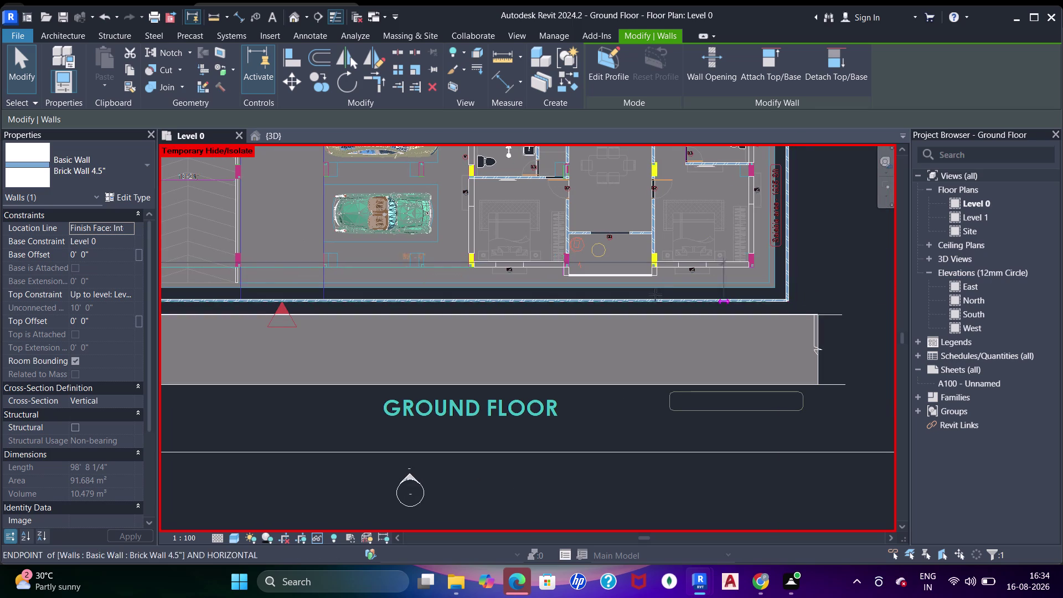
drag(671, 297, 330, 293)
middle_drag(239, 321, 477, 340)
scroll(up, 3)
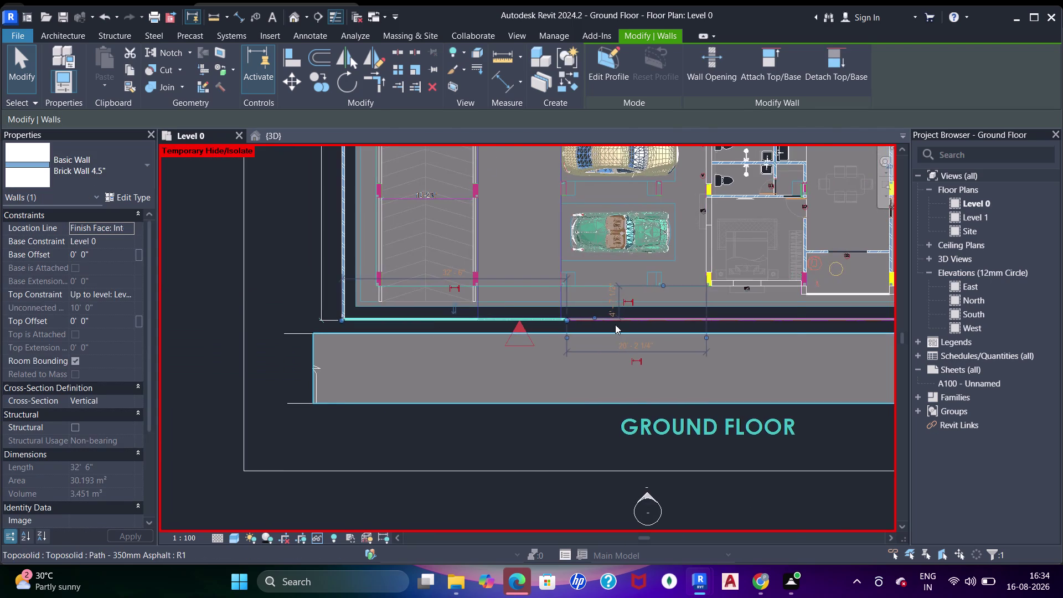
scroll(up, 3)
drag(514, 307, 280, 298)
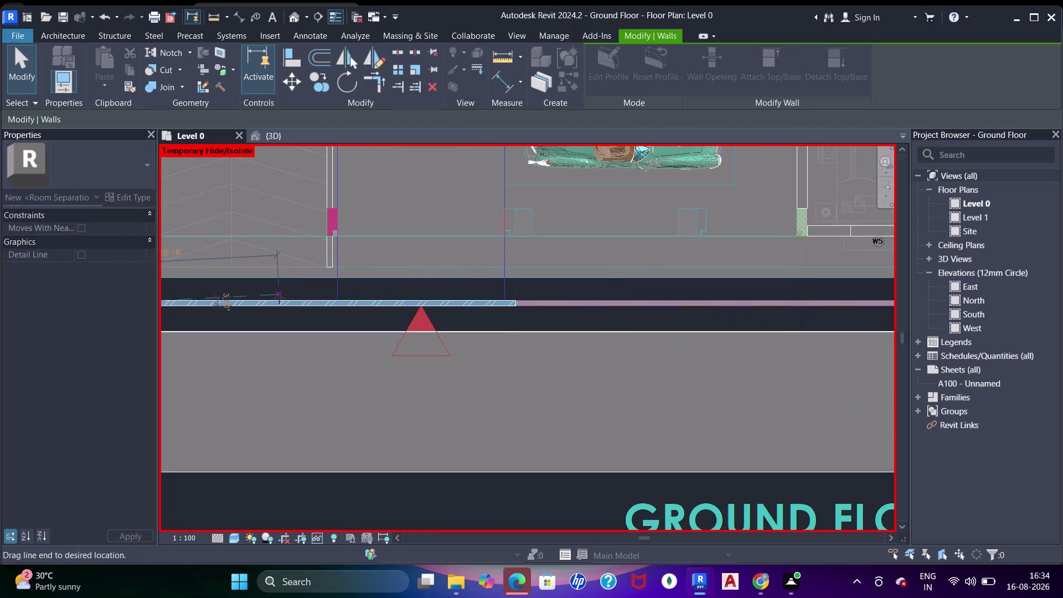
drag(279, 298, 279, 300)
scroll(up, 3)
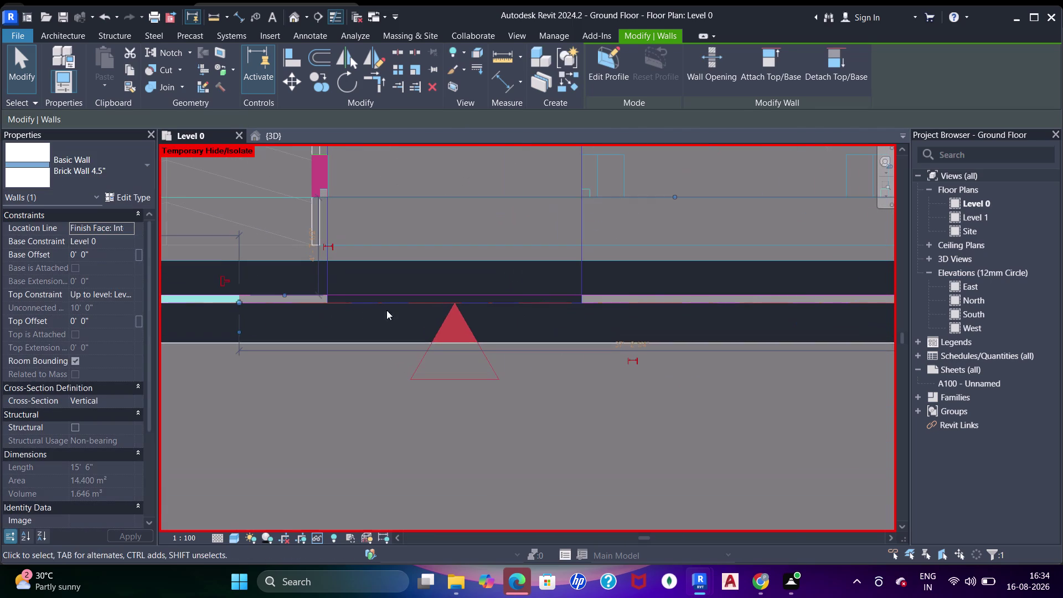
scroll(up, 3)
Align the bottom wall's face to the perimeter boundary line.
key(a)
key(a)
key(a)
key(a)
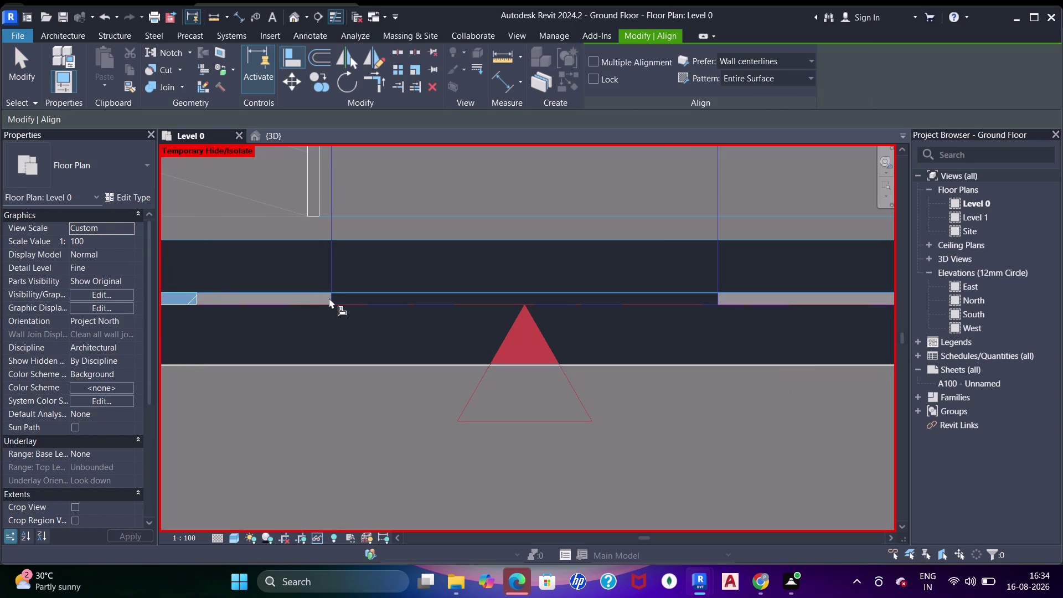
scroll(up, 3)
click(332, 295)
middle_drag(329, 309, 344, 315)
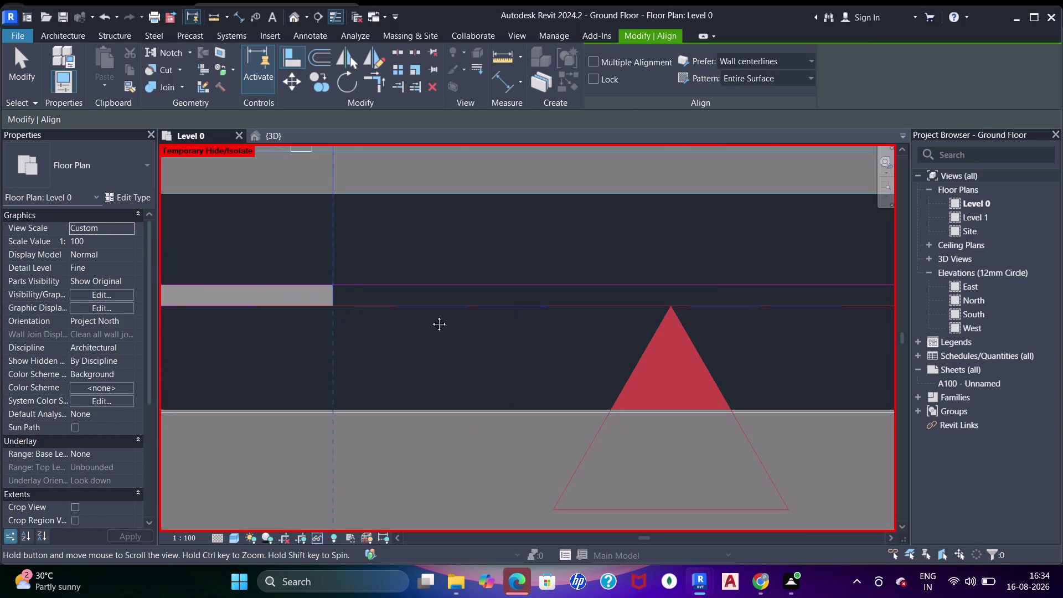
middle_drag(344, 315, 515, 304)
click(282, 288)
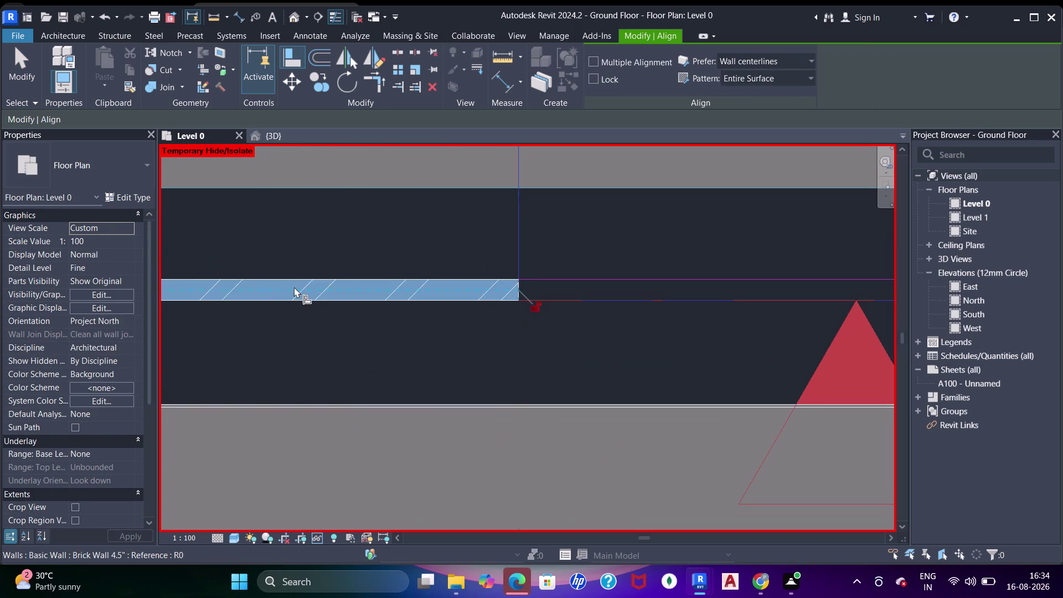
scroll(down, 3)
middle_drag(524, 316, 500, 340)
scroll(down, 3)
middle_drag(430, 330, 411, 338)
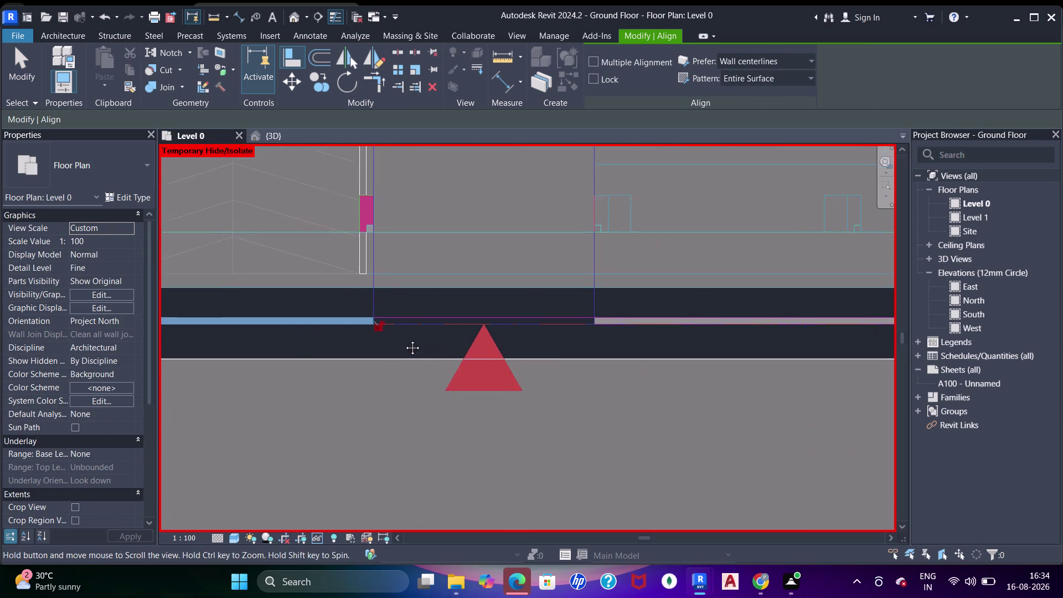
middle_drag(411, 339, 395, 339)
Draw a short filler brick wall across the gap in the bottom wall.
key(Escape)
key(Escape)
key(w)
key(a)
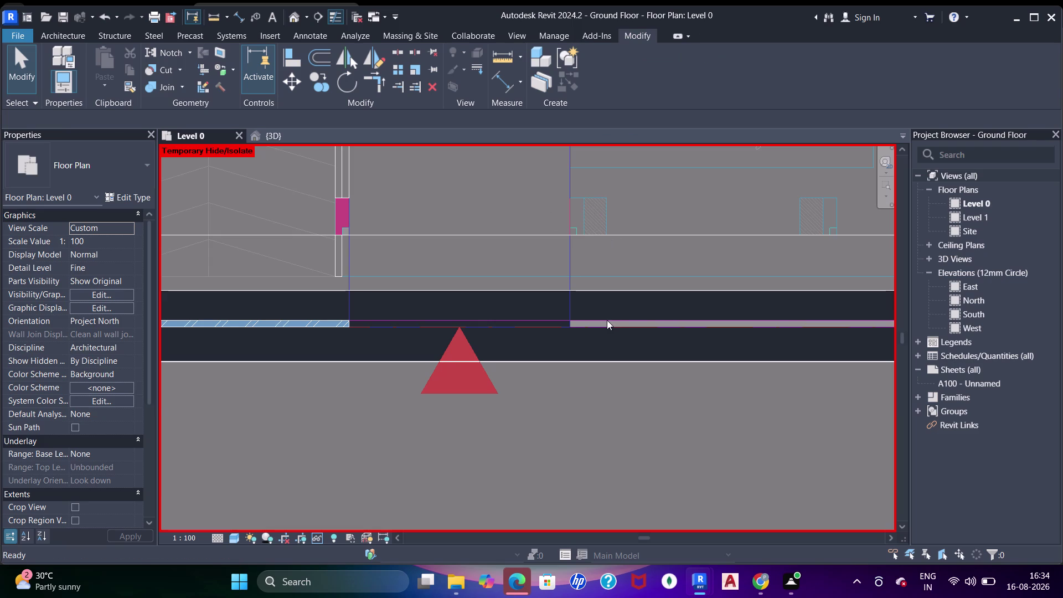
scroll(up, 3)
drag(566, 325, 575, 324)
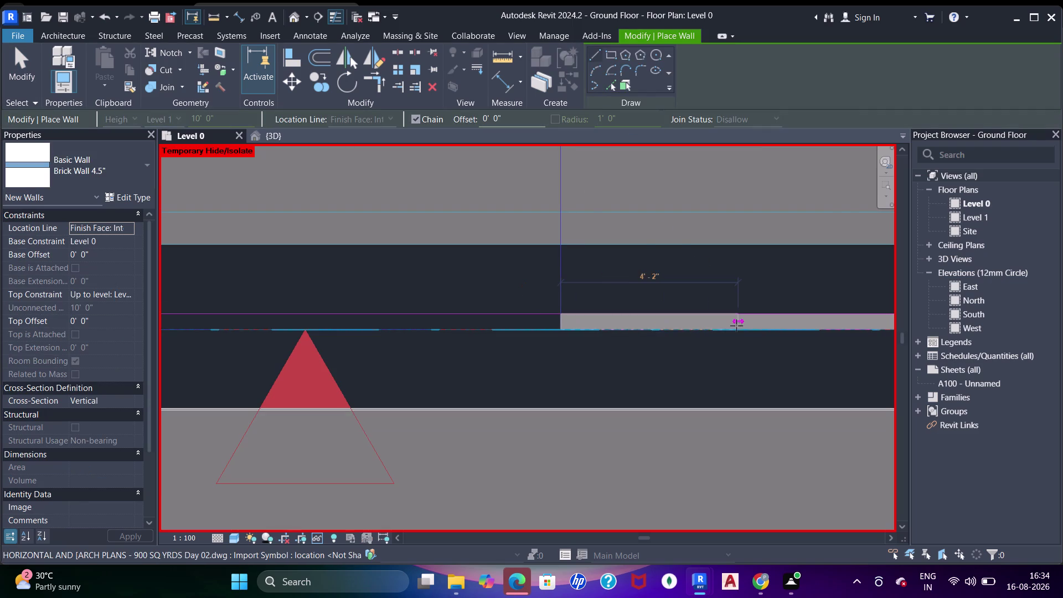
click(743, 326)
scroll(down, 3)
middle_drag(751, 333, 617, 336)
key(Escape)
scroll(down, 3)
middle_drag(616, 331, 559, 336)
Pull the right-side boundary wall's end down to the bottom-right corner.
key(a)
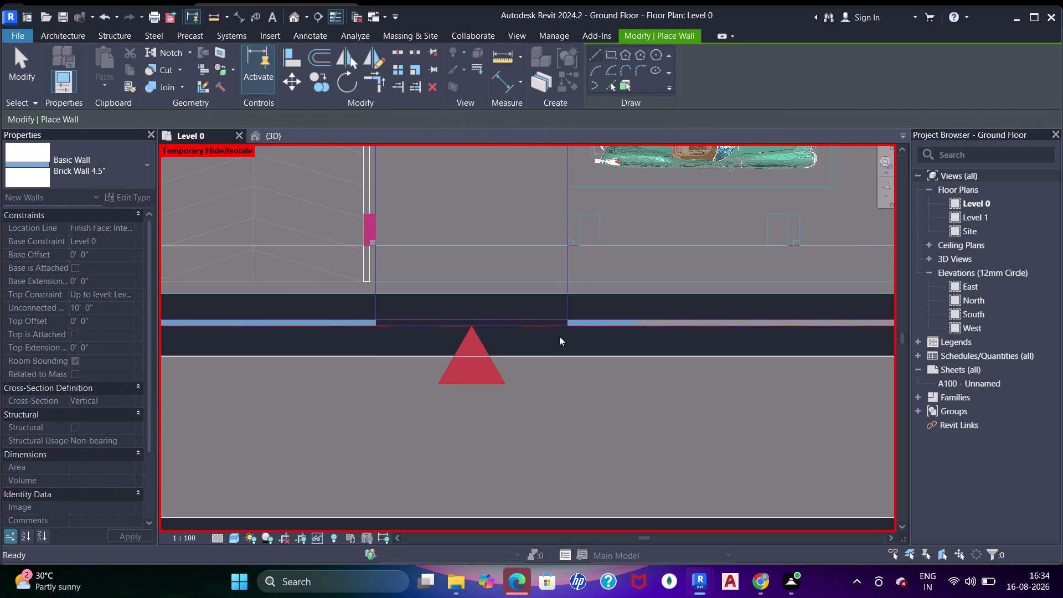
key(a)
key(a)
scroll(down, 3)
middle_drag(728, 303, 505, 311)
scroll(down, 3)
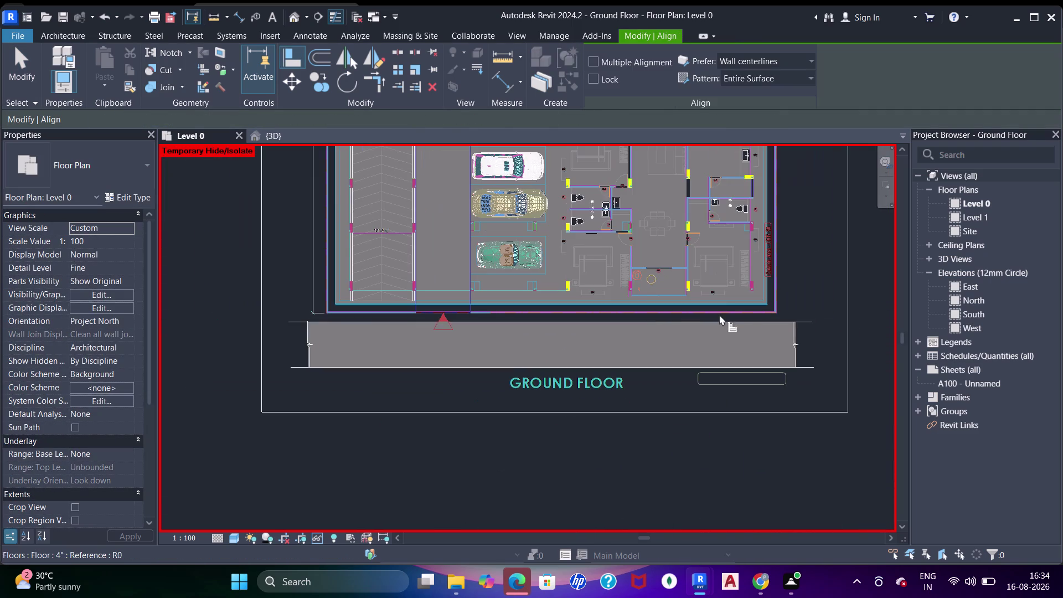
scroll(up, 3)
scroll(up, 3)
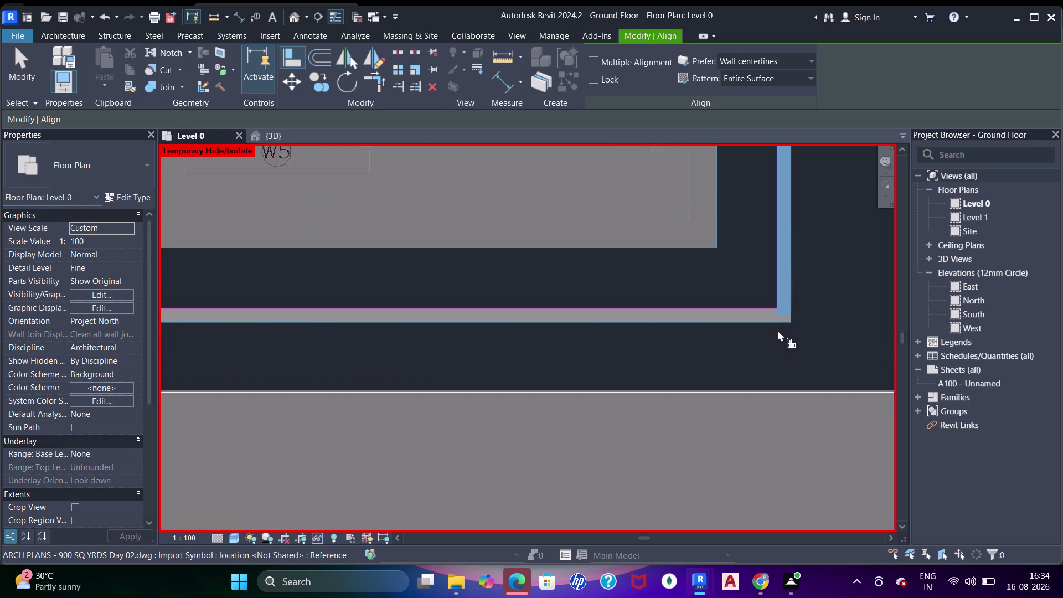
scroll(up, 3)
key(Escape)
key(Escape)
click(788, 308)
drag(795, 310, 797, 279)
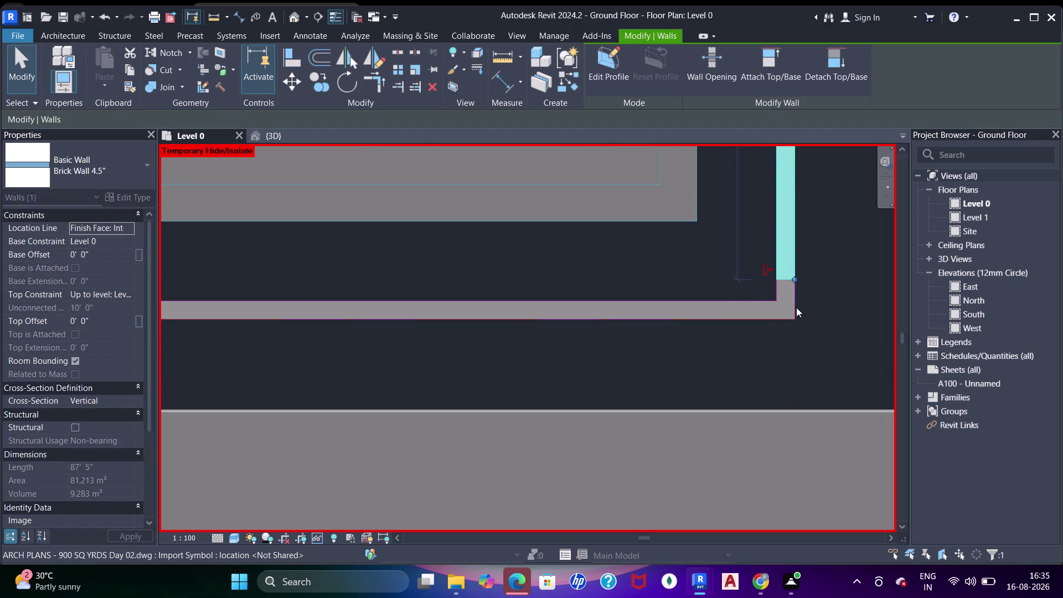
Align the short filler wall to the bottom boundary line.
key(Escape)
key(Escape)
key(a)
key(a)
click(796, 310)
scroll(down, 3)
middle_drag(574, 303, 645, 311)
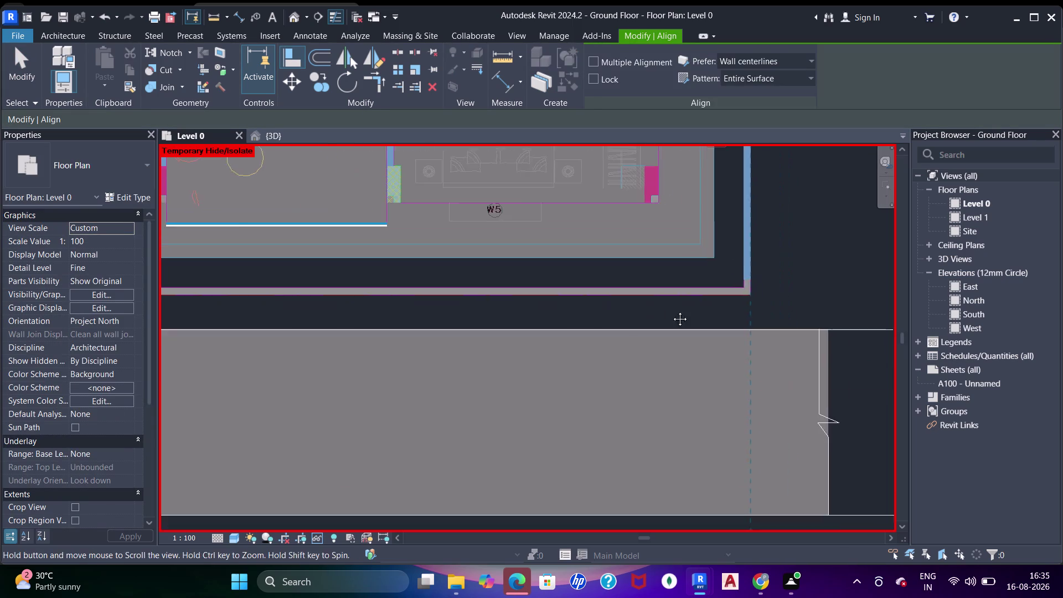
middle_drag(645, 311, 824, 303)
middle_drag(263, 311, 671, 322)
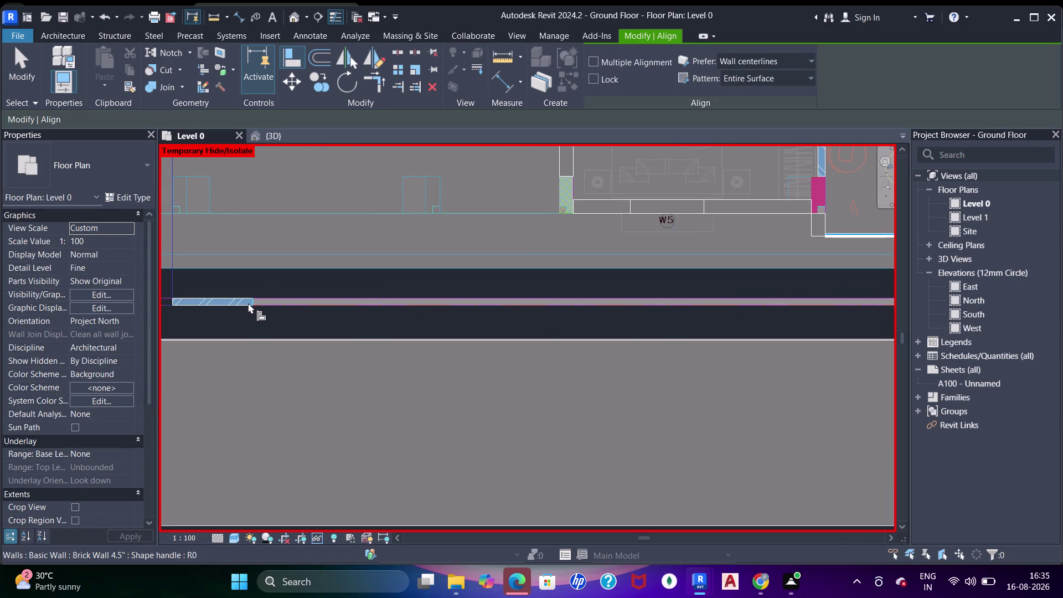
click(248, 303)
Align the right wall end and the bottom wall end to the bottom-right corner.
scroll(down, 3)
scroll(down, 3)
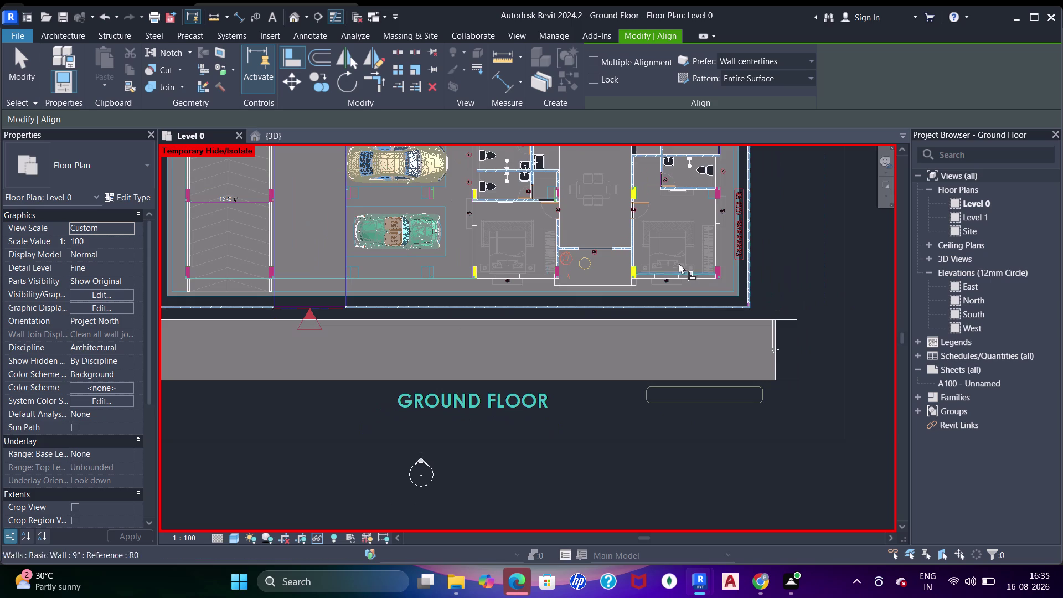
middle_drag(748, 284, 708, 308)
scroll(up, 3)
click(696, 338)
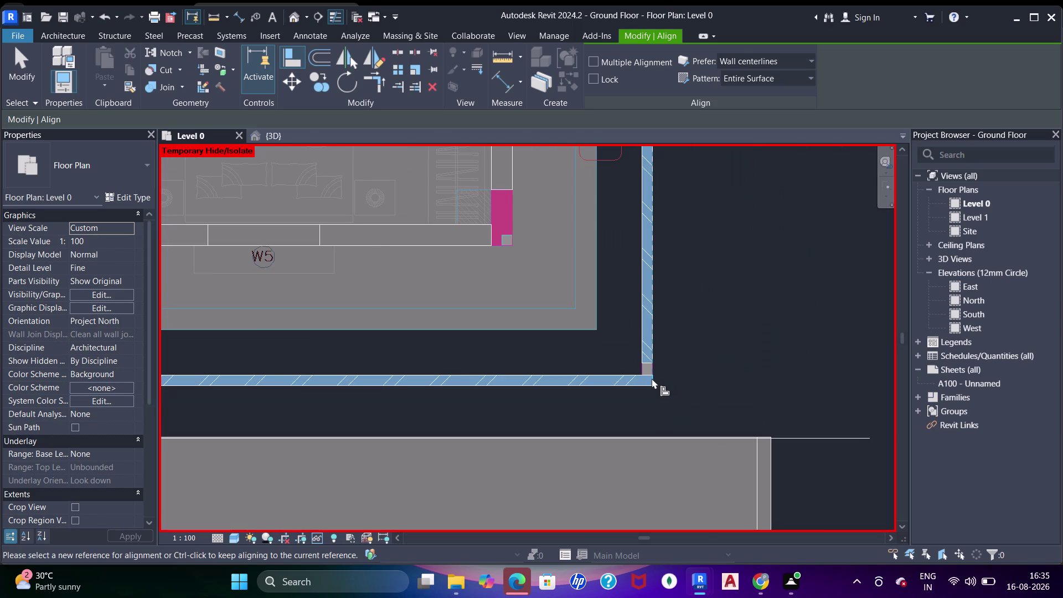
click(648, 374)
scroll(up, 3)
key(Escape)
key(Escape)
key(a)
key(a)
key(a)
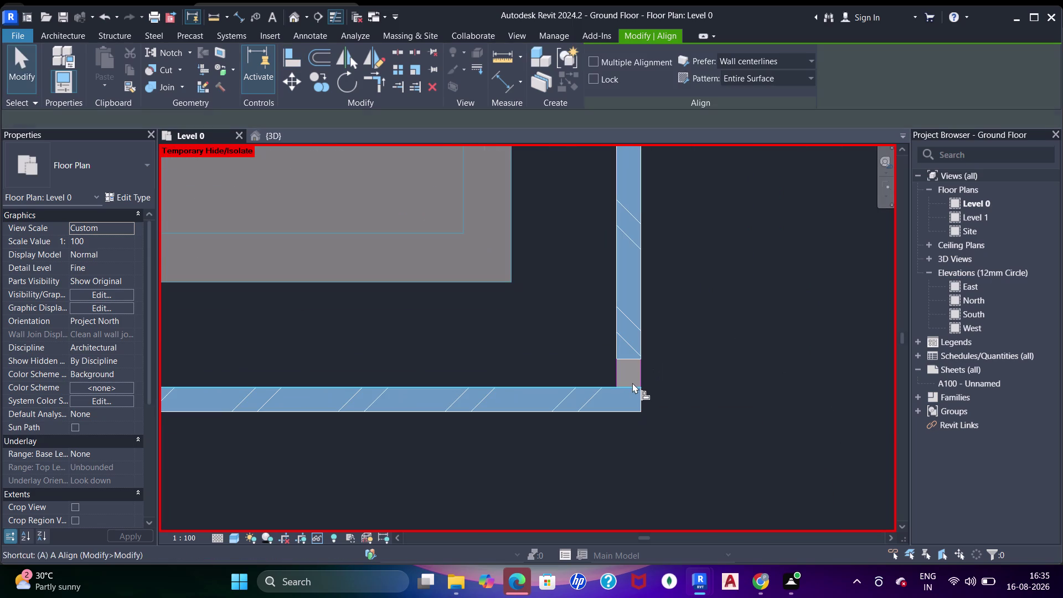
click(632, 382)
click(638, 359)
Join the bottom and right boundary walls at the bottom-right corner.
key(Escape)
key(Escape)
key(j)
key(j)
key(j)
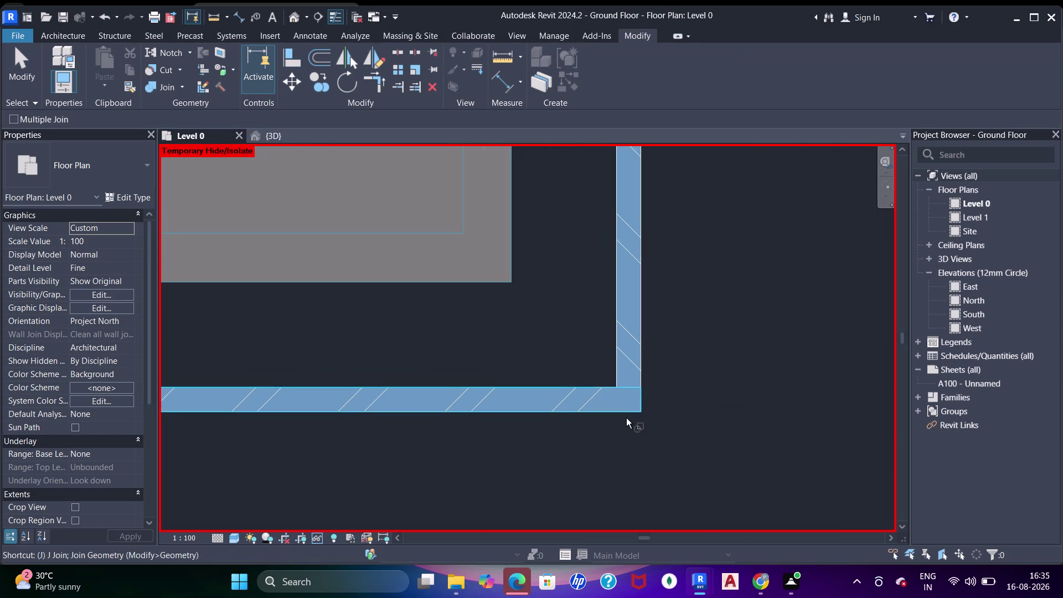
click(626, 409)
click(633, 378)
scroll(down, 3)
middle_drag(372, 345, 787, 347)
middle_drag(561, 336, 565, 344)
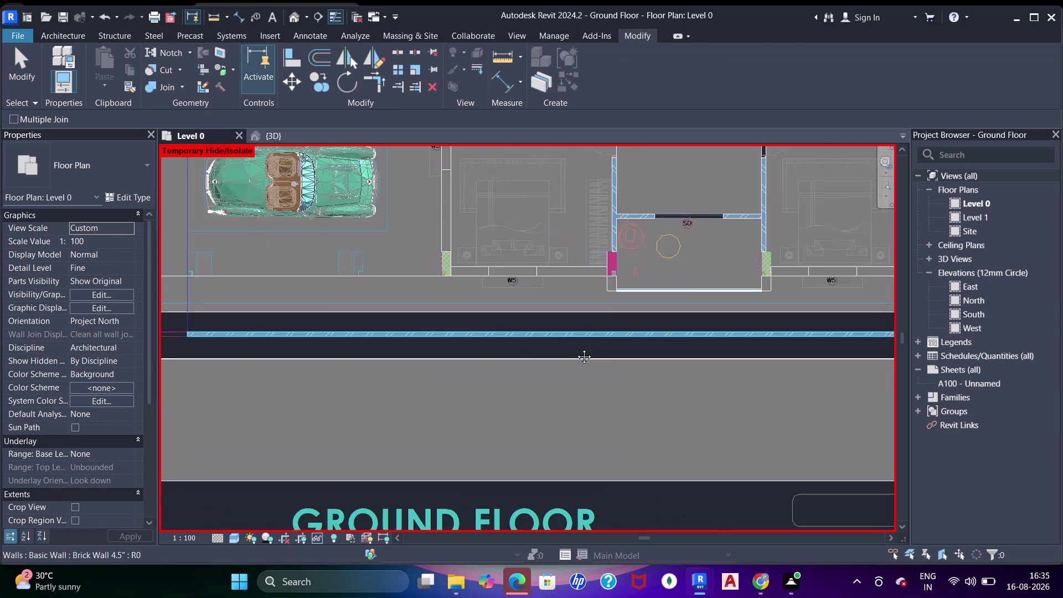
middle_drag(564, 344, 744, 323)
key(Escape)
key(Escape)
Select the bottom boundary wall, which measures 67'-2 1/4".
click(453, 321)
scroll(up, 3)
scroll(down, 3)
middle_drag(329, 333, 448, 350)
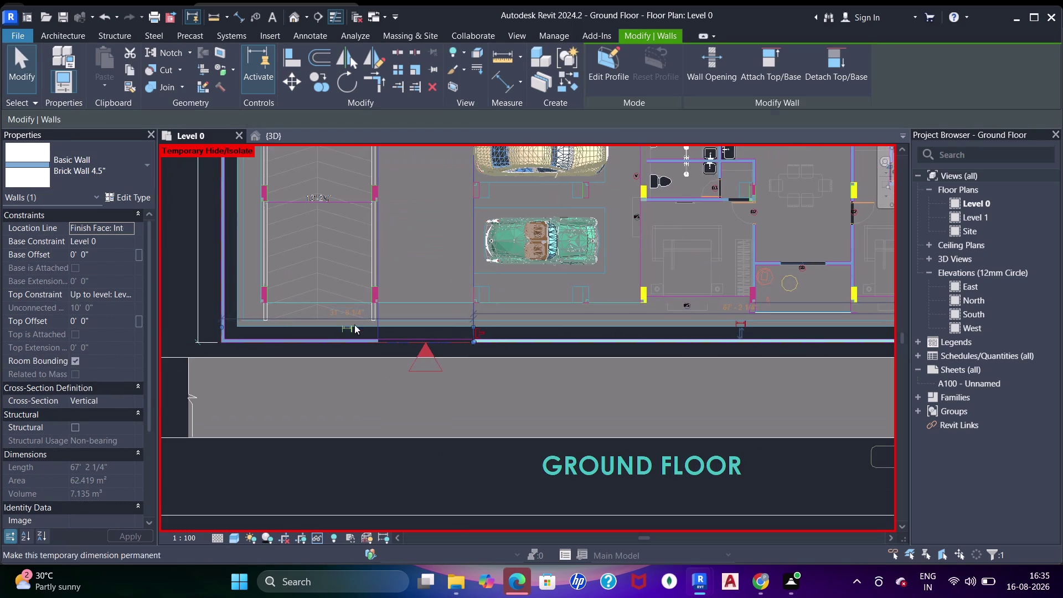
Set both selected boundary walls to an Unconnected top with a 5' height.
click(345, 337)
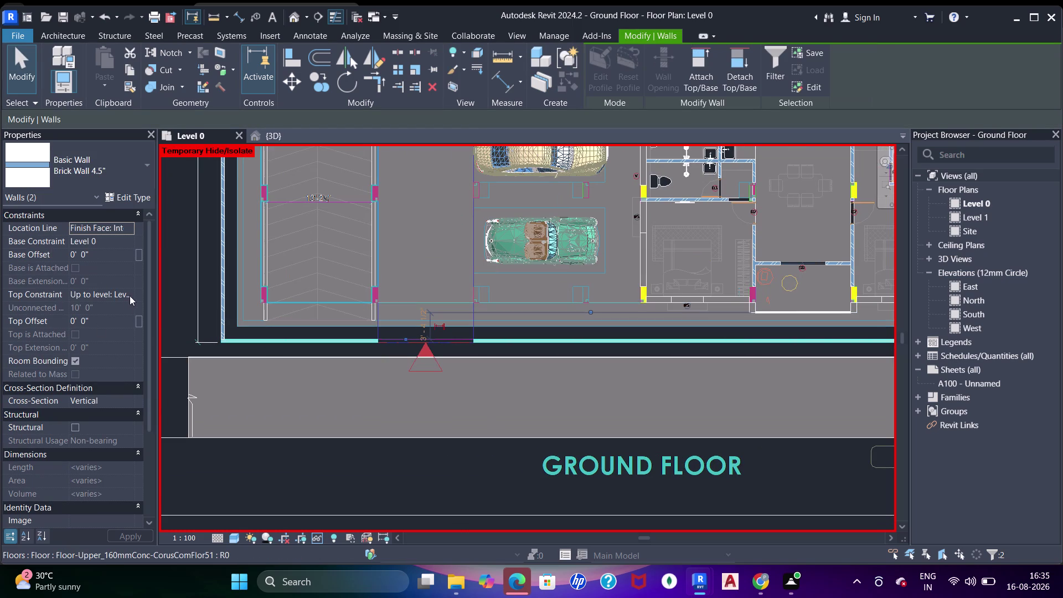
click(130, 295)
click(127, 306)
click(126, 309)
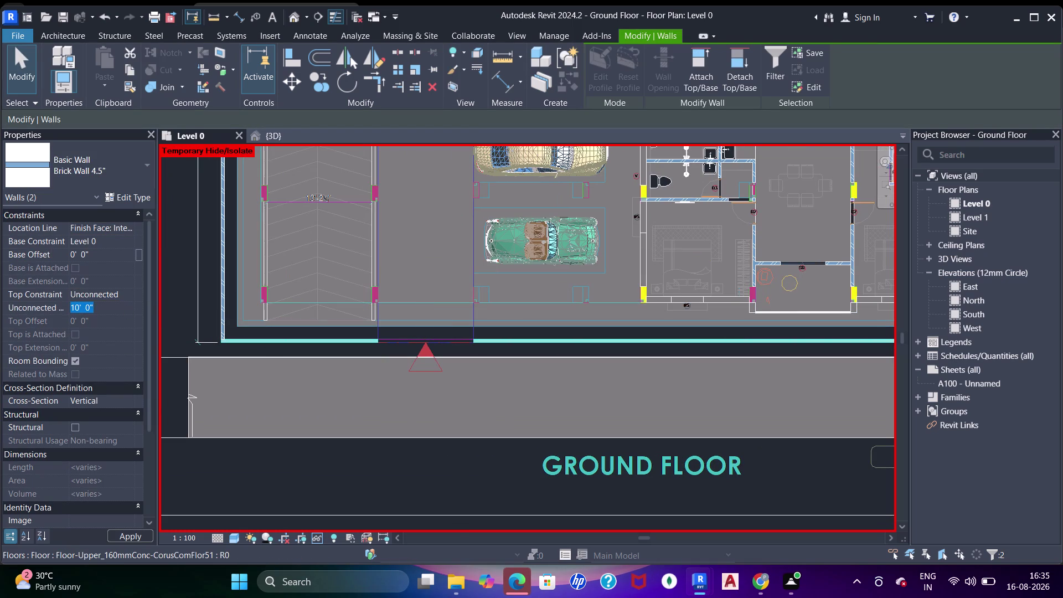
text(5')
key(Return)
middle_drag(395, 327, 492, 385)
key(Escape)
key(Escape)
scroll(up, 3)
scroll(up, 3)
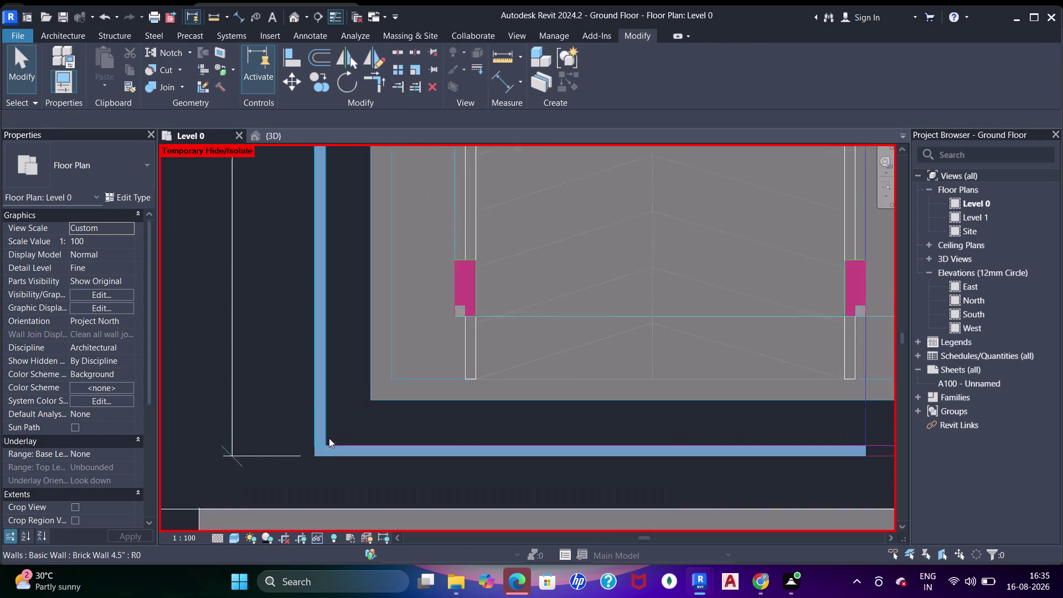
scroll(up, 3)
Join the two boundary walls at the first corner using Join Geometry (JJ).
key(j)
key(j)
click(312, 450)
click(323, 452)
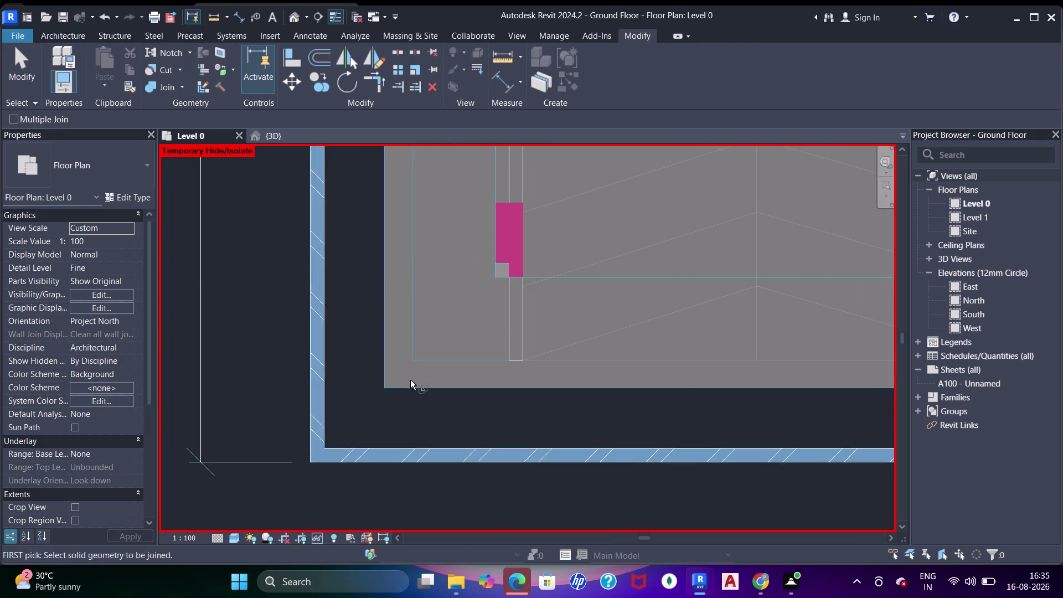
scroll(down, 3)
Join the boundary walls at the plan's top-left corner.
middle_drag(531, 255, 490, 420)
middle_drag(497, 268, 480, 402)
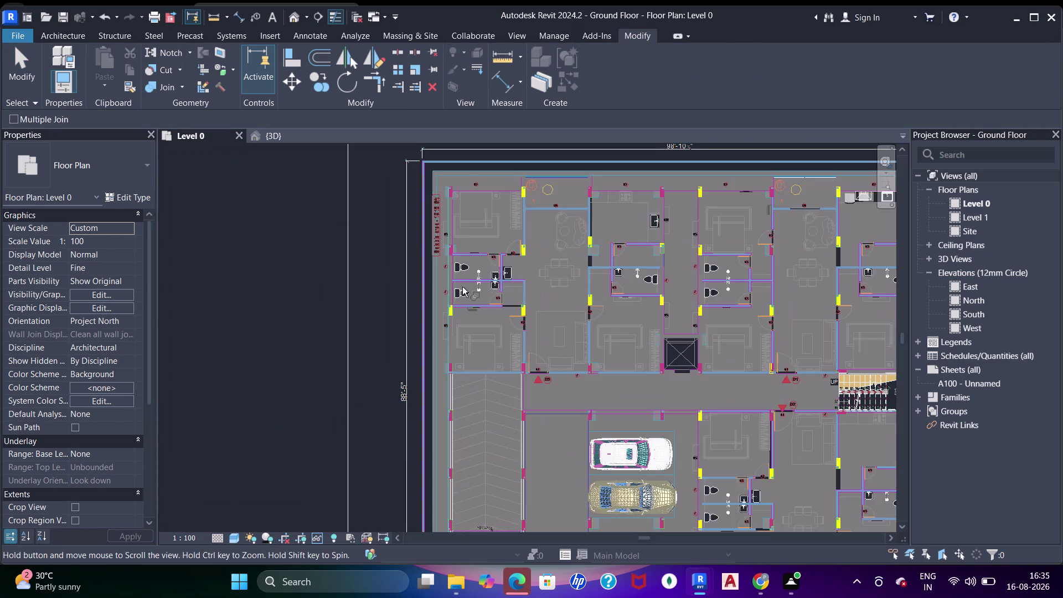
middle_drag(454, 235, 454, 290)
scroll(up, 3)
click(352, 219)
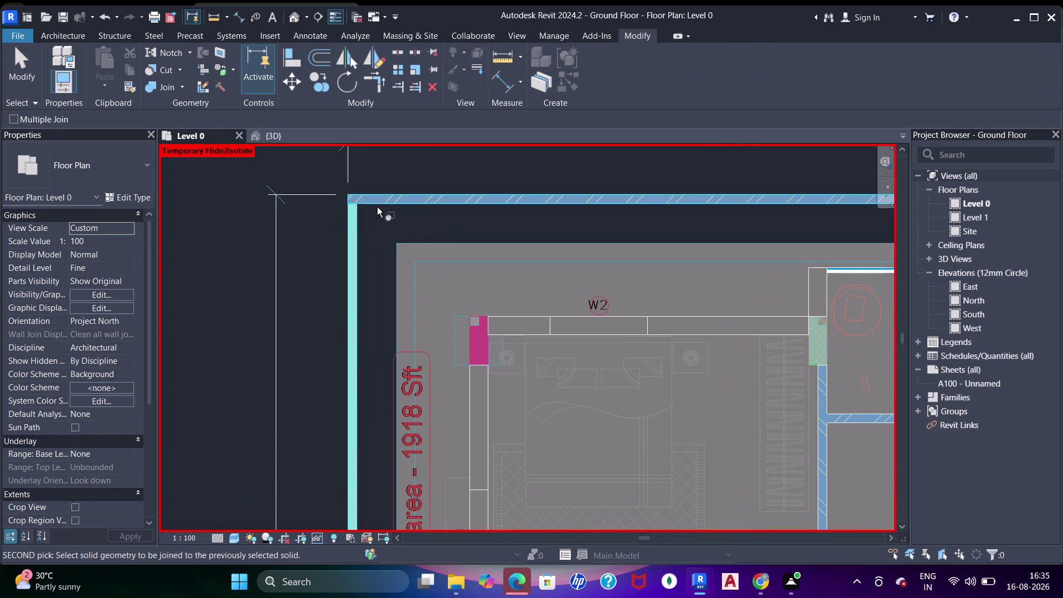
click(380, 199)
Join the top and right boundary walls at the top-right corner.
scroll(down, 3)
middle_drag(734, 275, 473, 287)
middle_drag(633, 298, 396, 282)
scroll(up, 3)
middle_drag(568, 267, 317, 268)
middle_drag(622, 286, 609, 288)
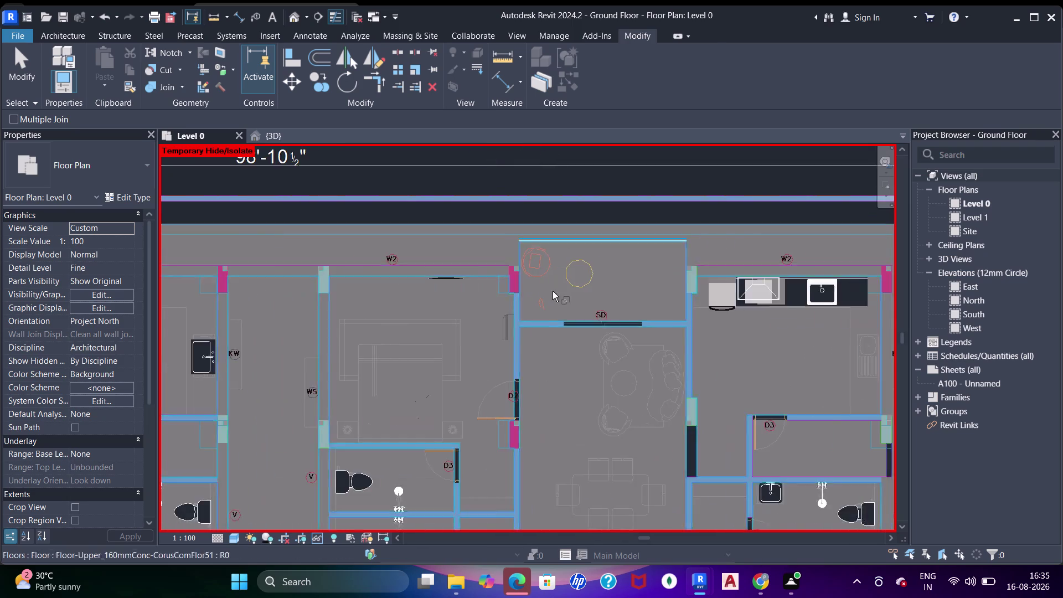
middle_drag(609, 288, 408, 285)
scroll(down, 3)
scroll(up, 3)
click(739, 206)
click(775, 230)
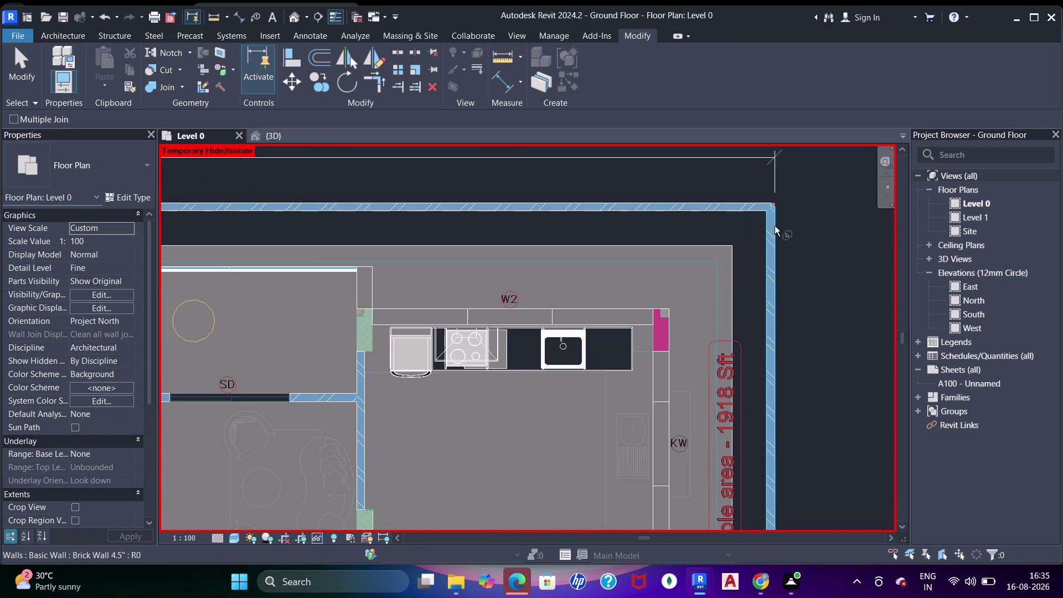
Shorten the top-right boundary wall end and unjoin the walls flagged by the warning.
scroll(up, 3)
key(Escape)
key(Escape)
click(744, 216)
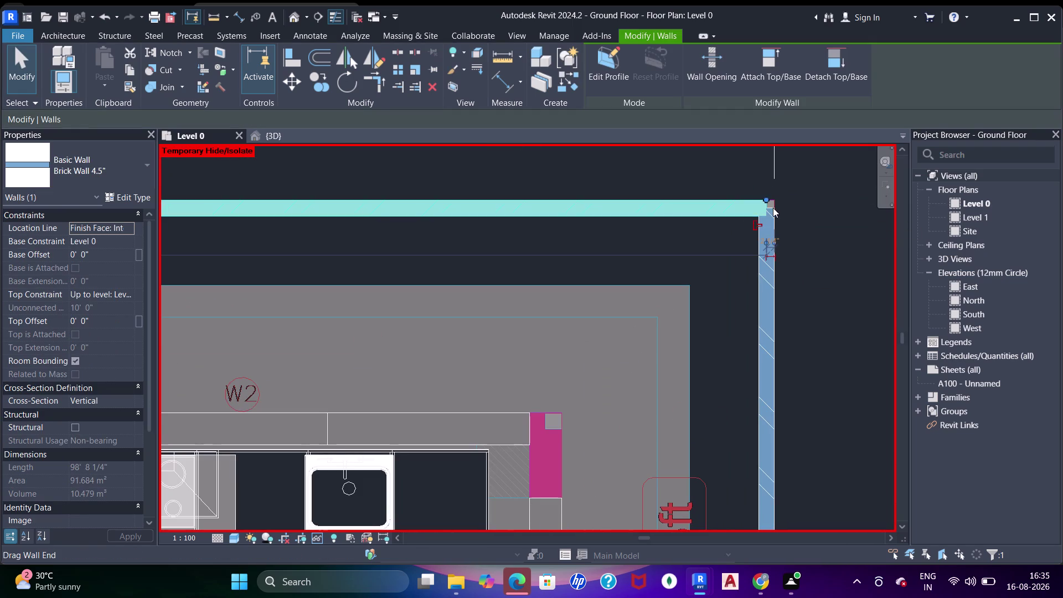
click(773, 209)
key(Escape)
click(773, 224)
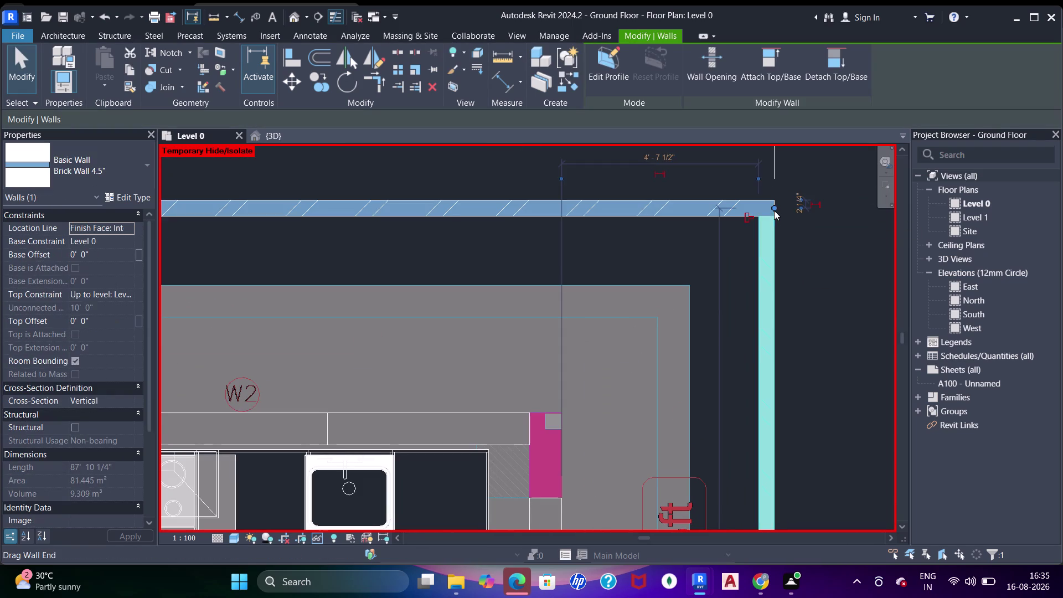
drag(774, 211, 772, 240)
scroll(up, 3)
click(818, 538)
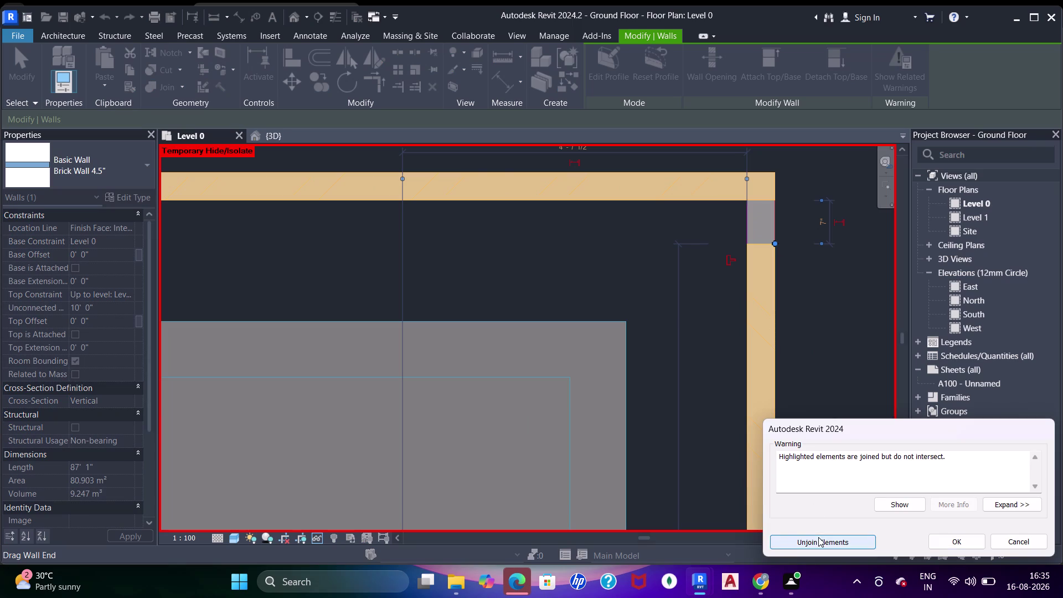
Align the right brick wall face to the top wall face at the corner.
middle_drag(797, 308, 791, 333)
key(Escape)
key(Escape)
key(a)
key(a)
key(a)
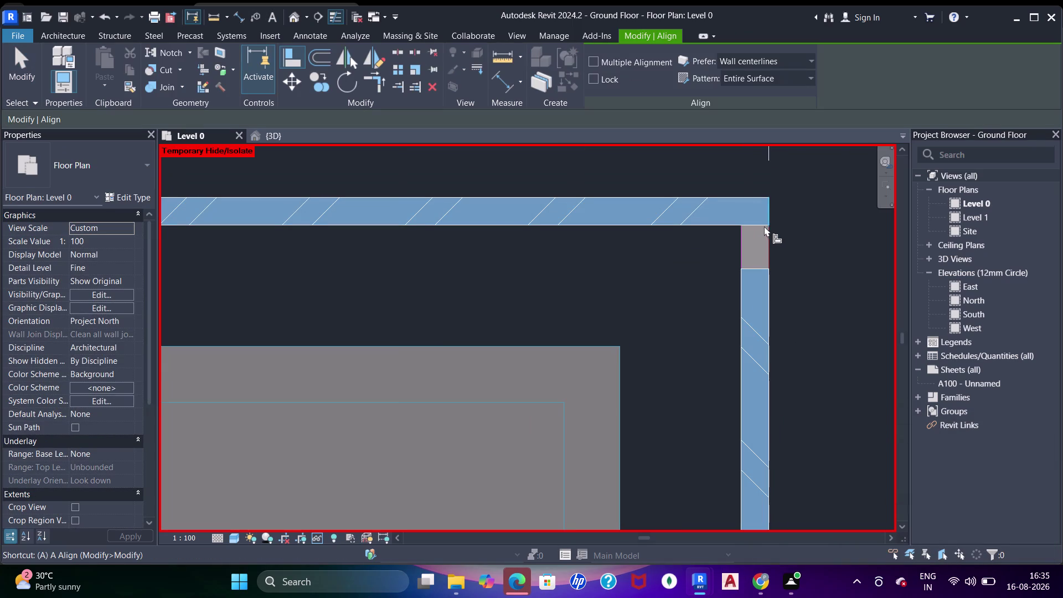
click(762, 224)
click(759, 266)
Join the two corner walls and zoom out to the whole ground floor plan.
key(j)
key(j)
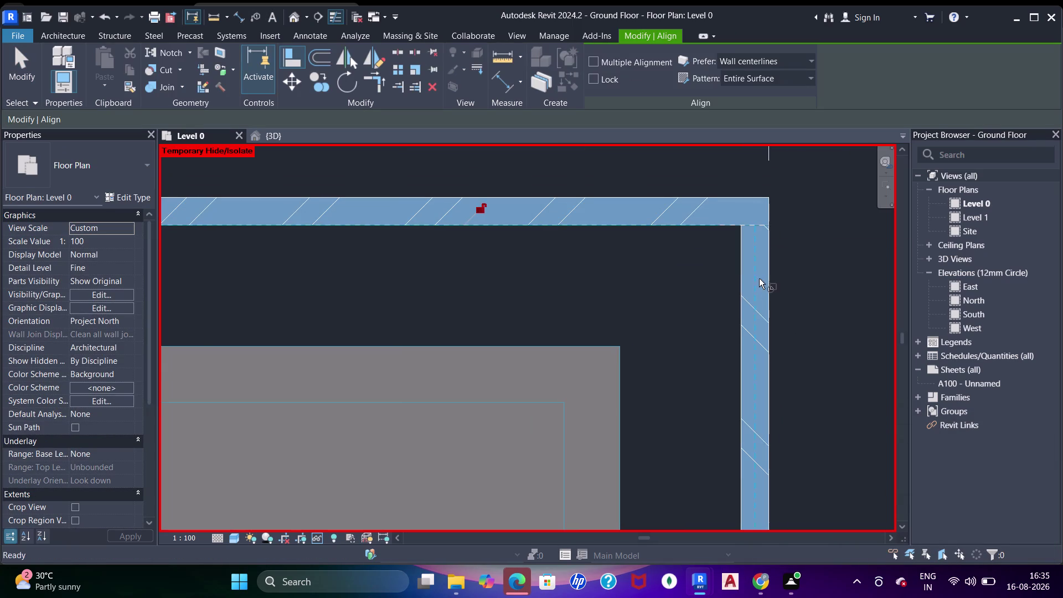
key(j)
click(759, 268)
click(730, 227)
scroll(down, 3)
middle_drag(503, 278, 539, 250)
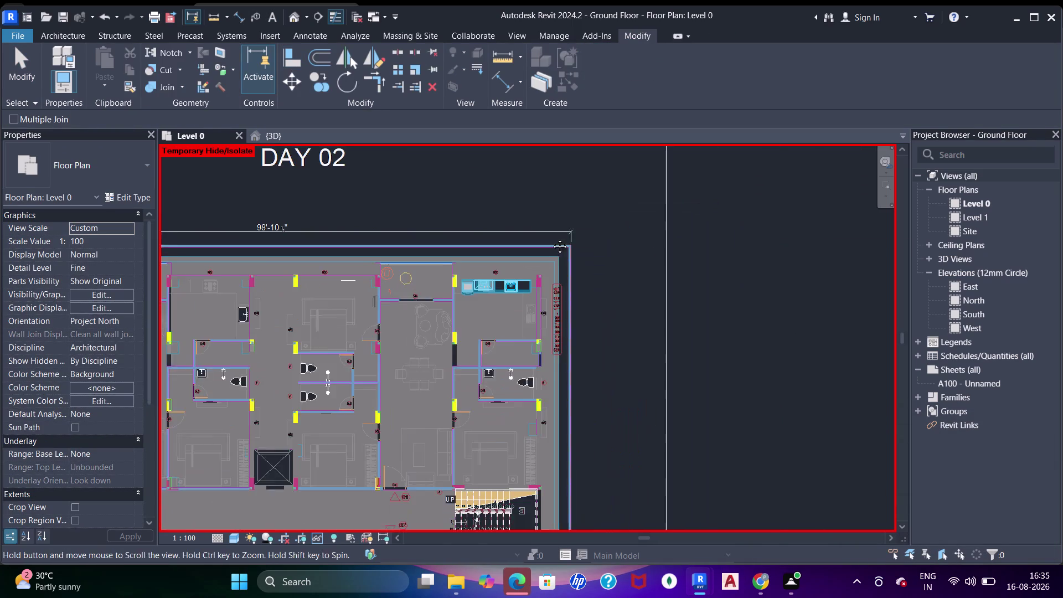
middle_drag(539, 251, 561, 226)
middle_drag(535, 333, 610, 204)
scroll(down, 3)
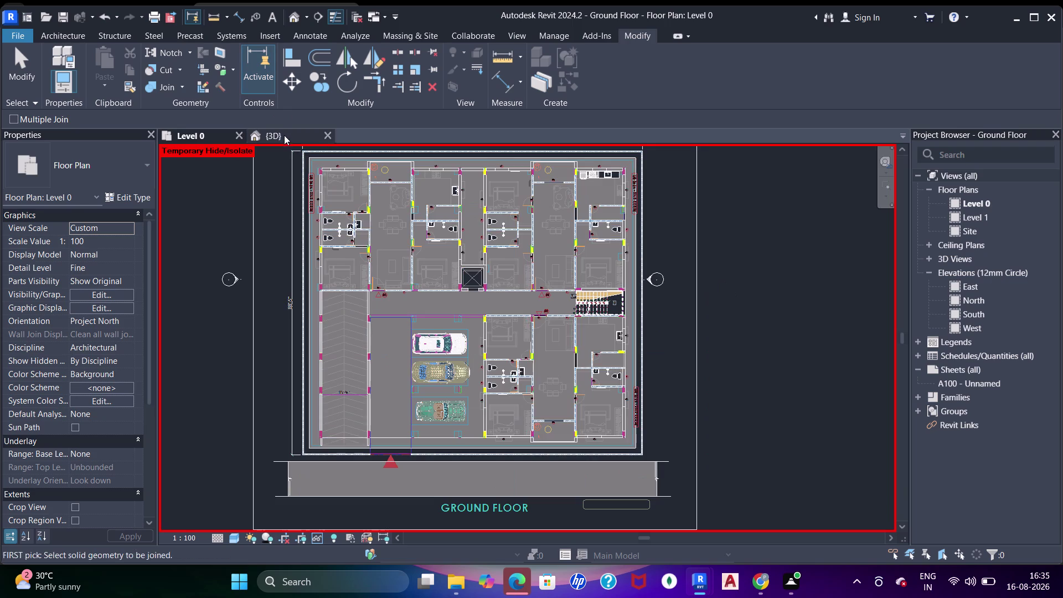
Switch to the {3D} view, begin orbiting, and dismiss the save reminder.
click(281, 134)
scroll(down, 3)
key(Escape)
middle_drag(507, 351, 516, 328)
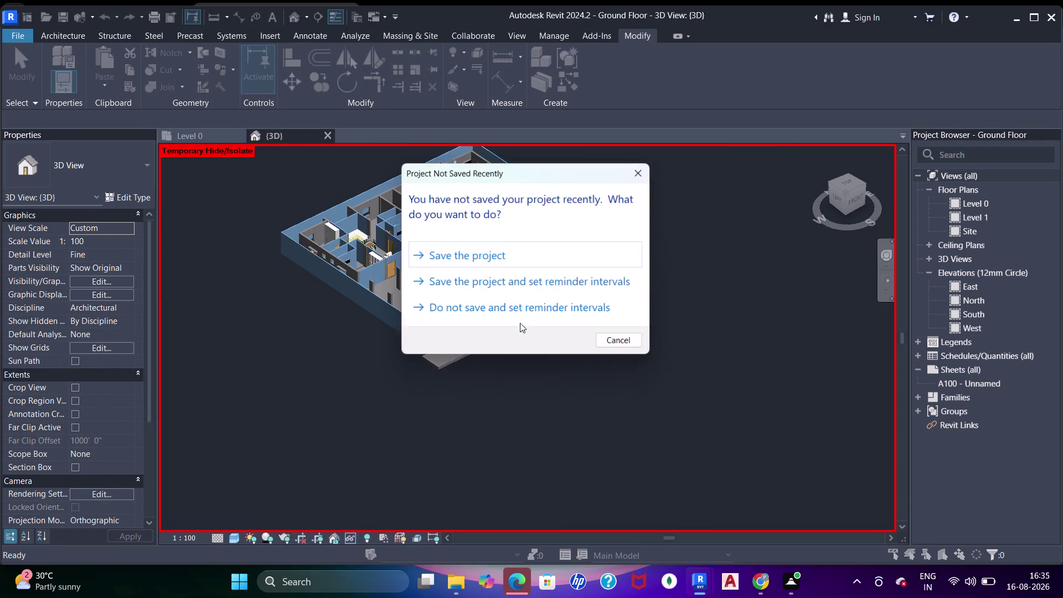
middle_drag(517, 329, 531, 307)
click(641, 170)
Orbit along the brick boundary wall and slab, save, and open the South elevation.
scroll(up, 3)
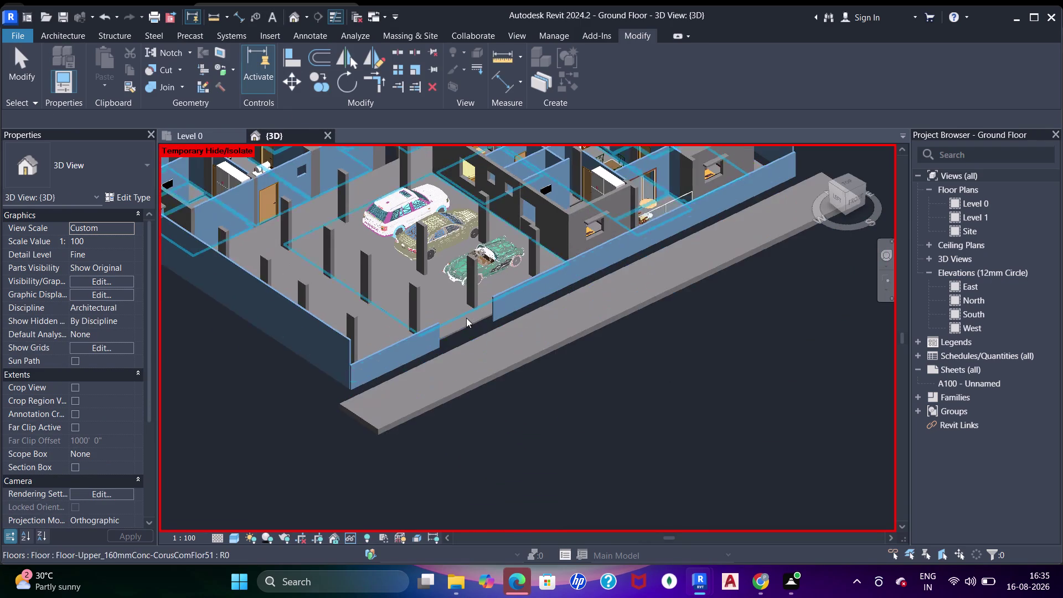
middle_drag(471, 332, 501, 284)
scroll(up, 3)
middle_drag(492, 313, 498, 287)
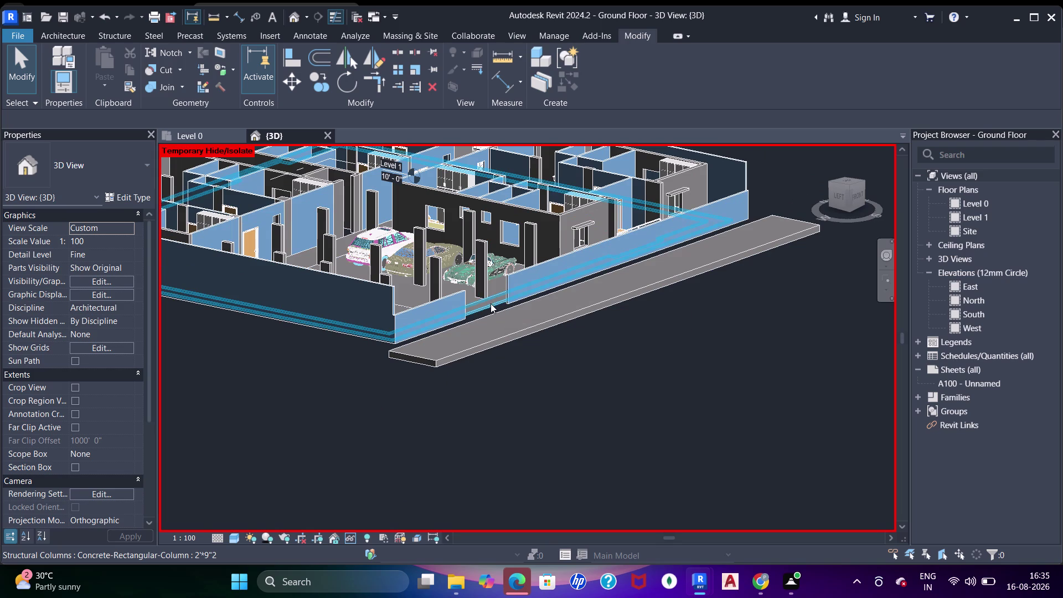
key(ctrl+s)
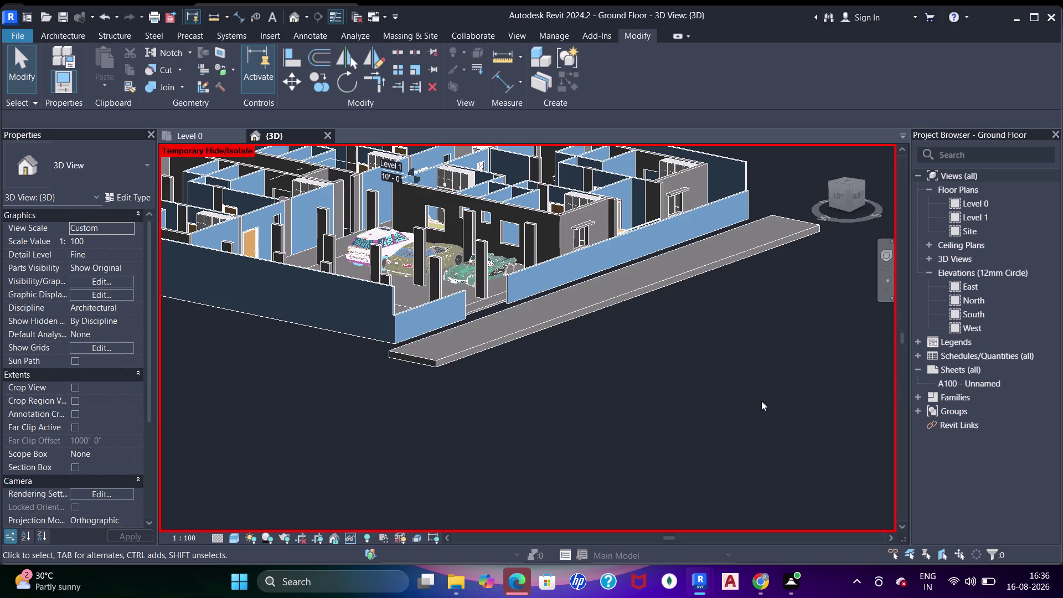
double_click(974, 308)
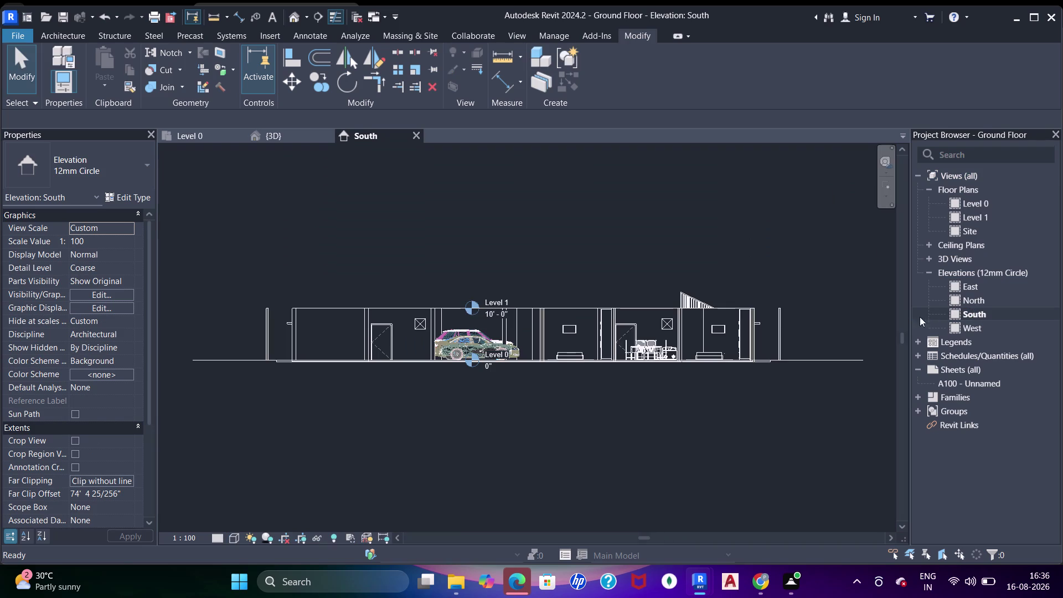
Delete the stair railing in the South elevation.
scroll(up, 3)
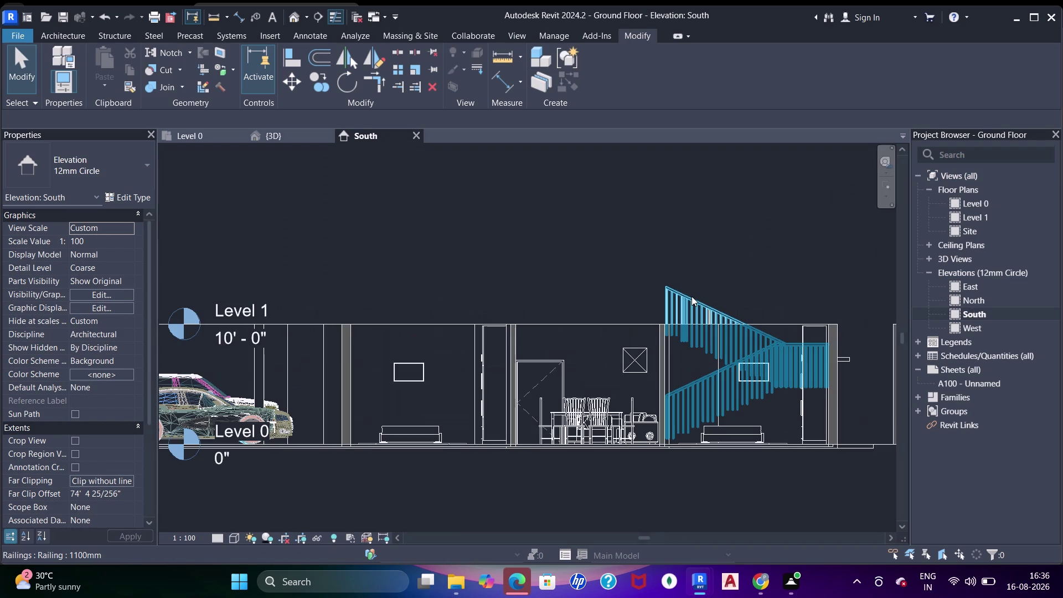
click(691, 296)
scroll(up, 3)
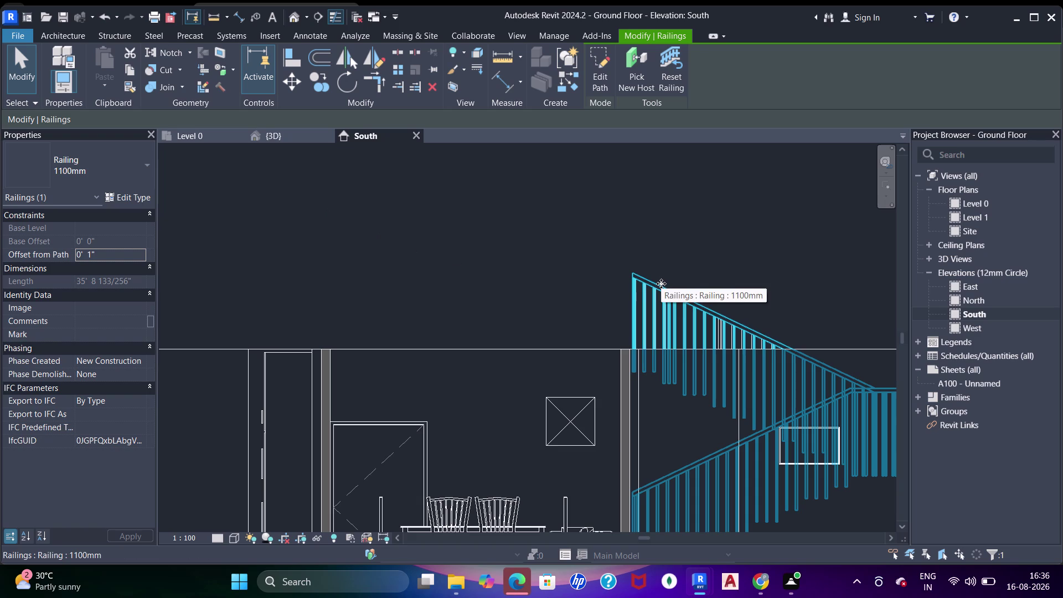
key(Delete)
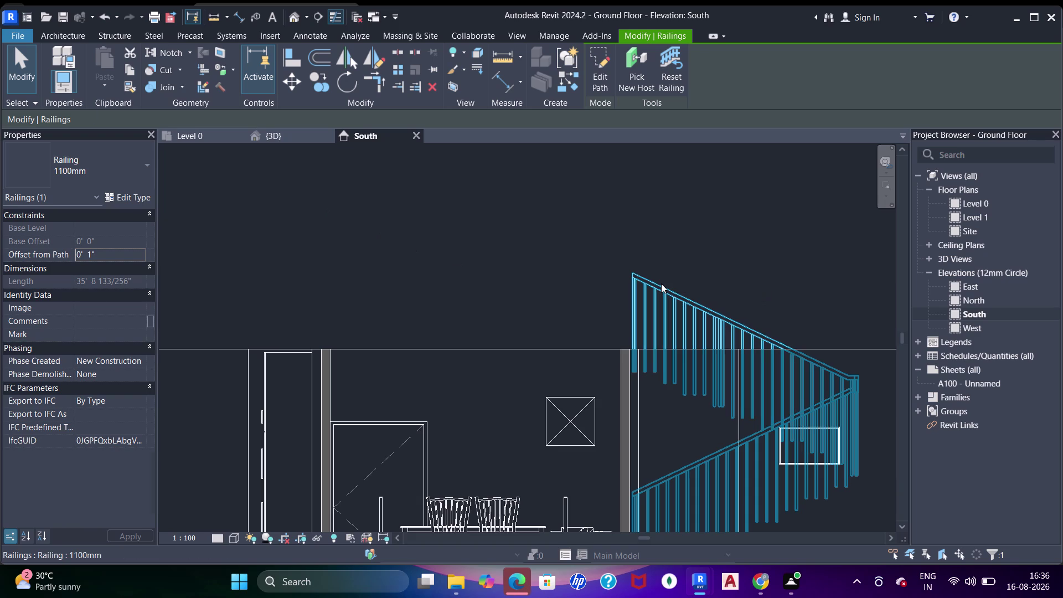
click(661, 283)
key(Delete)
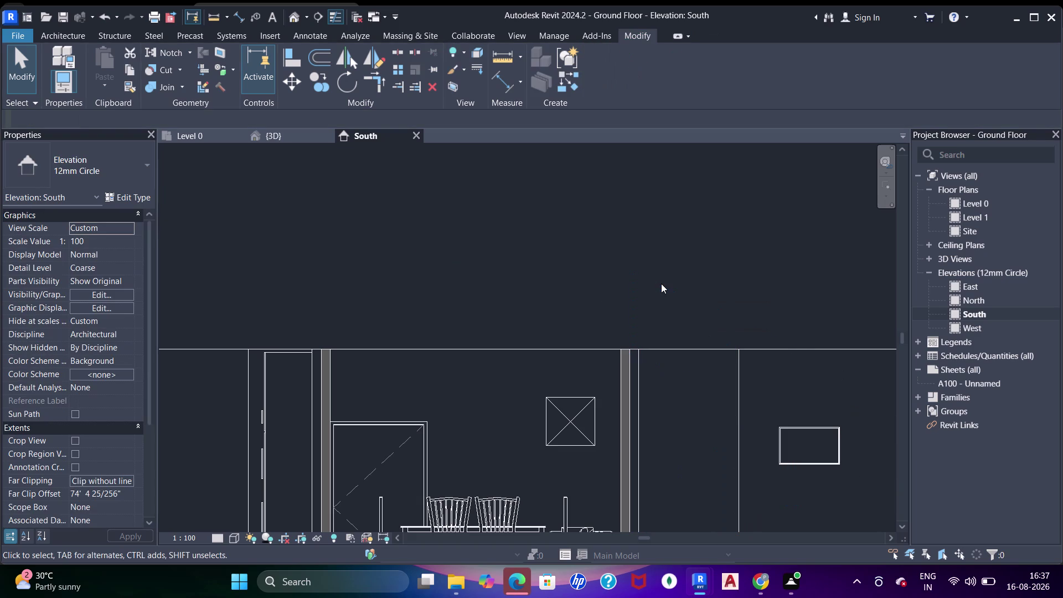
Inspect the interior walls in the 3D view, then return to the South elevation.
click(277, 129)
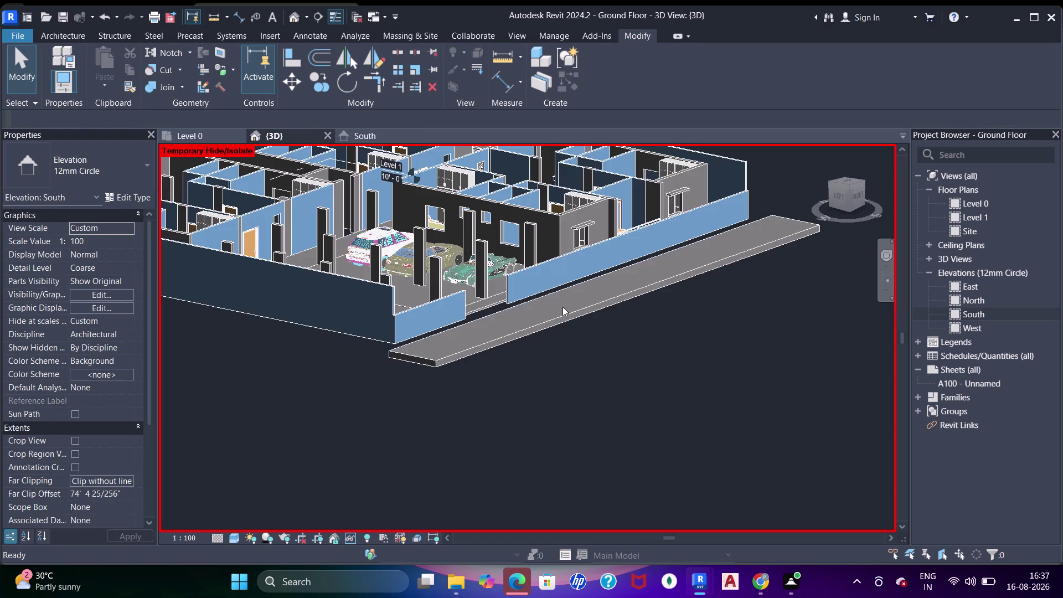
middle_drag(494, 234, 527, 362)
scroll(up, 3)
scroll(down, 3)
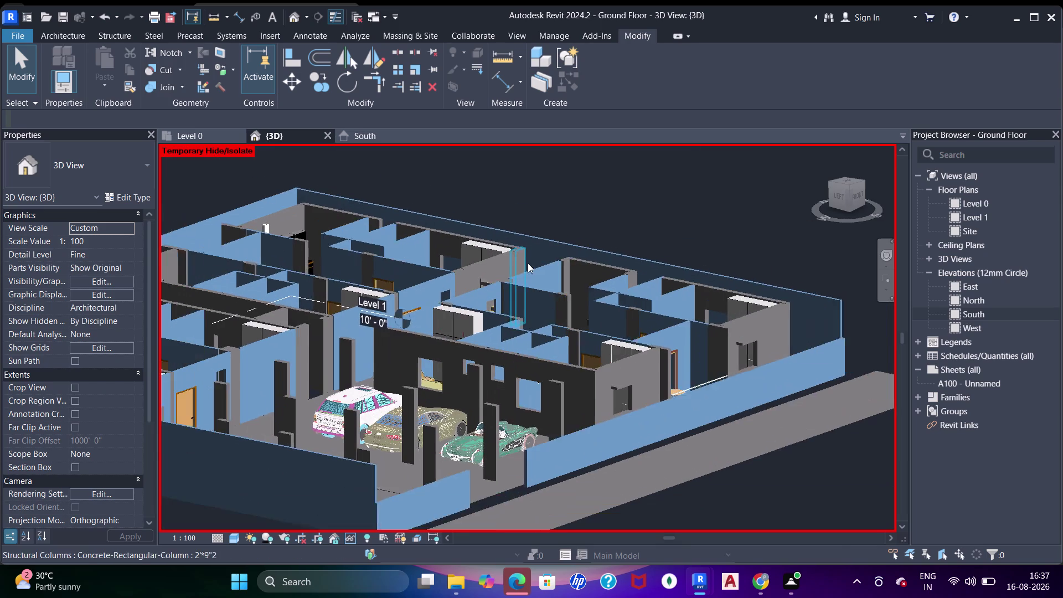
middle_drag(507, 302, 563, 365)
middle_drag(340, 204, 432, 298)
scroll(up, 3)
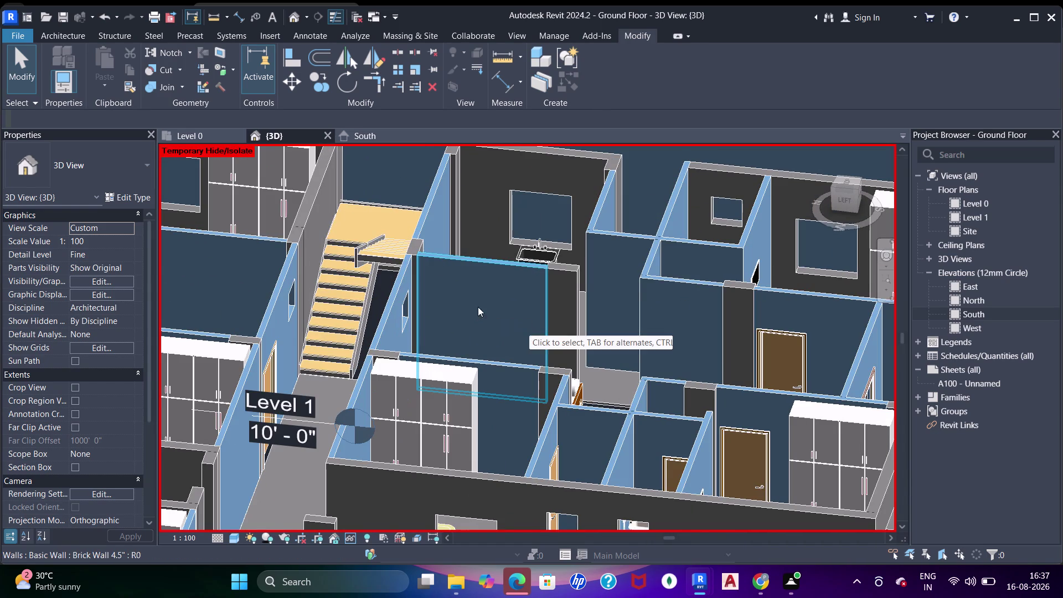
click(363, 134)
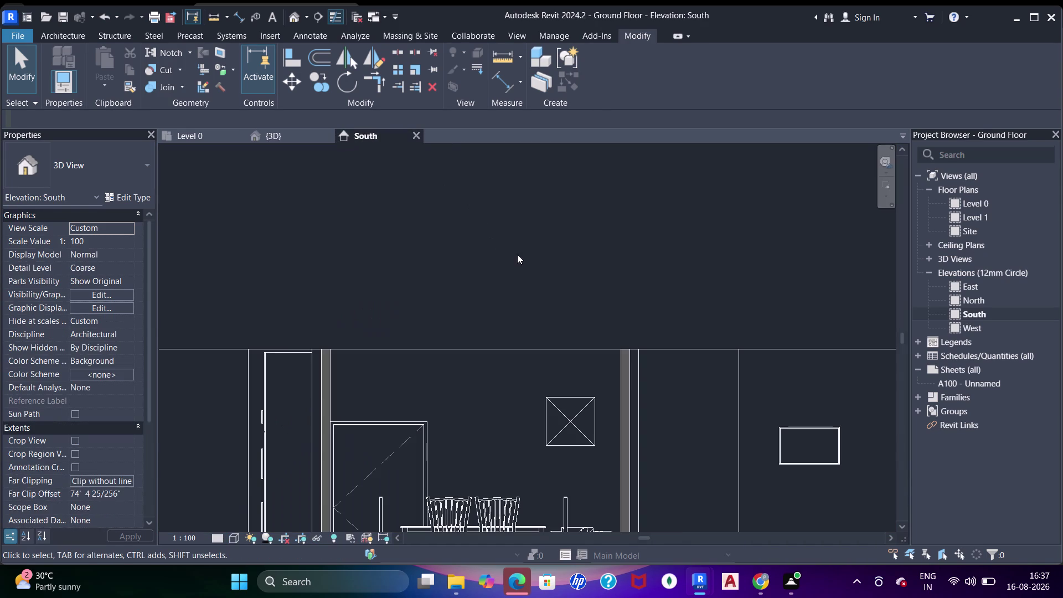